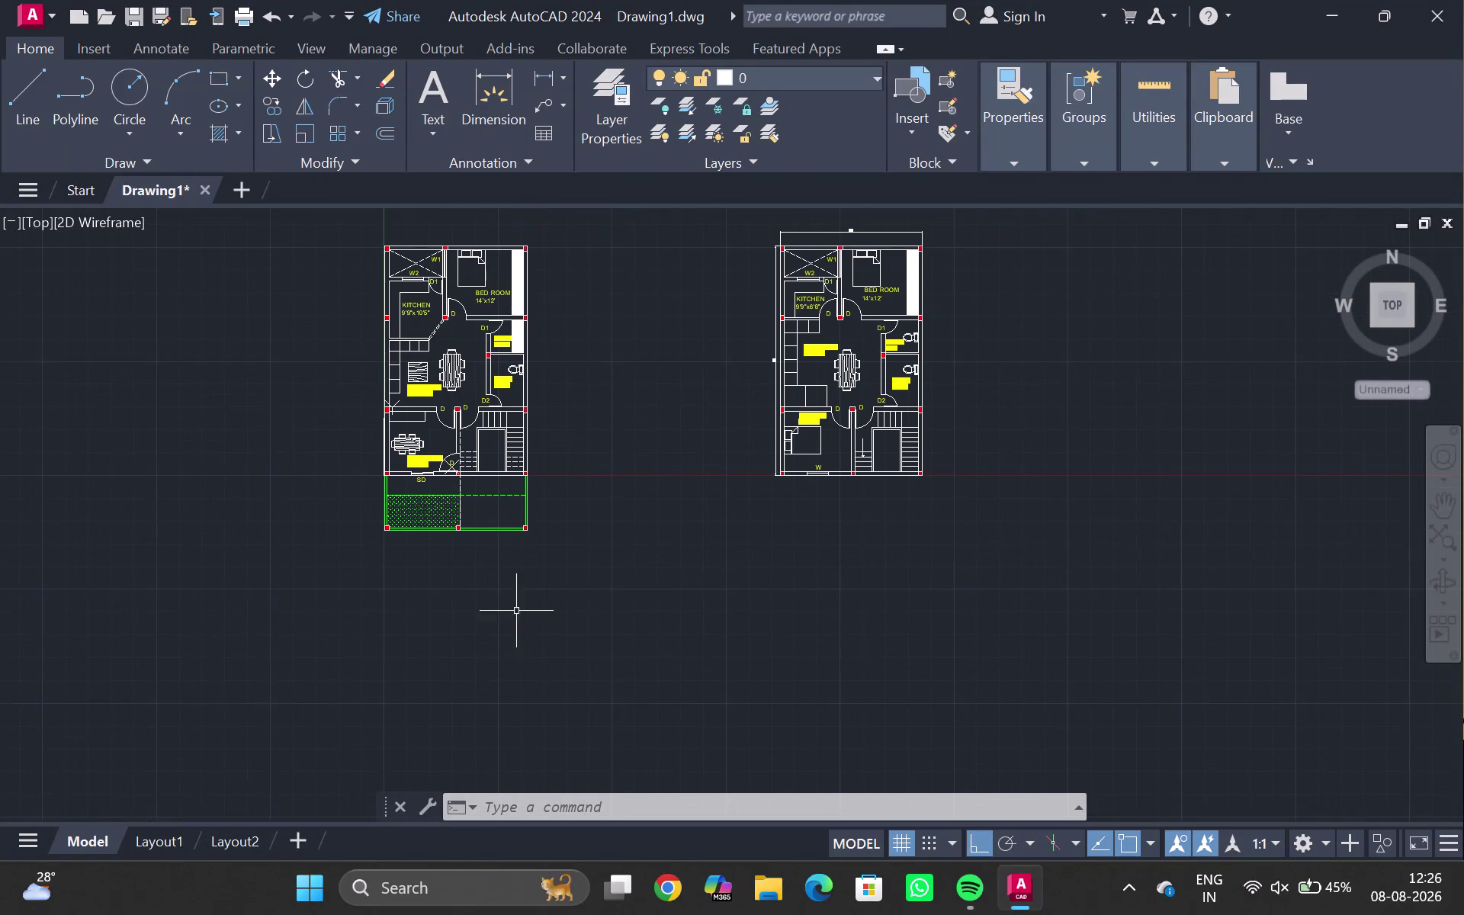
Start construction lines at the front wall corner, cancelling two unfinished attempts.
scroll(up, 3)
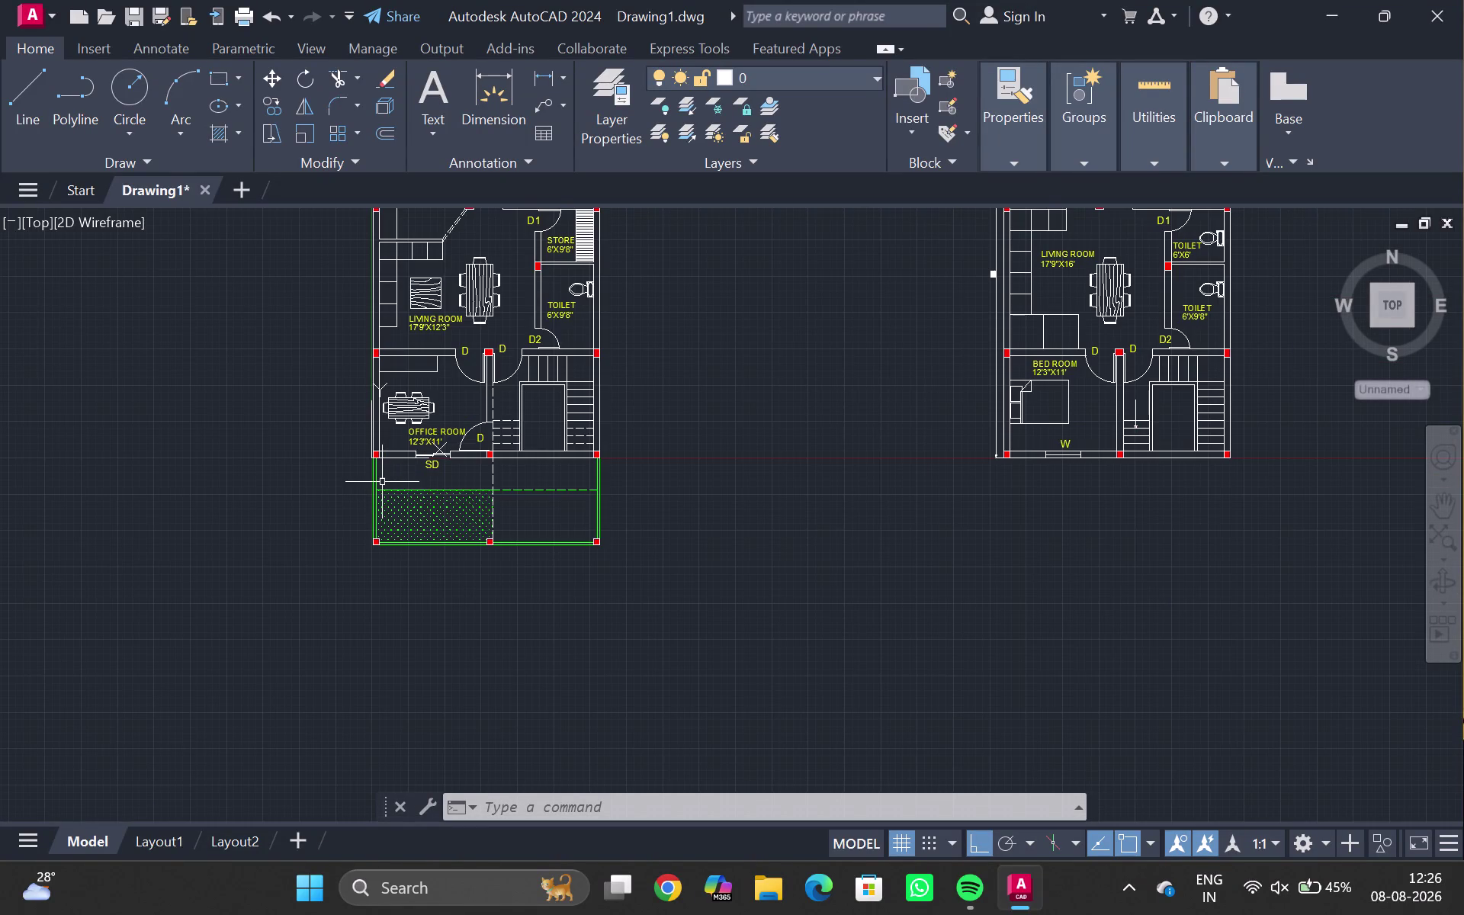
text(XL)
key(Return)
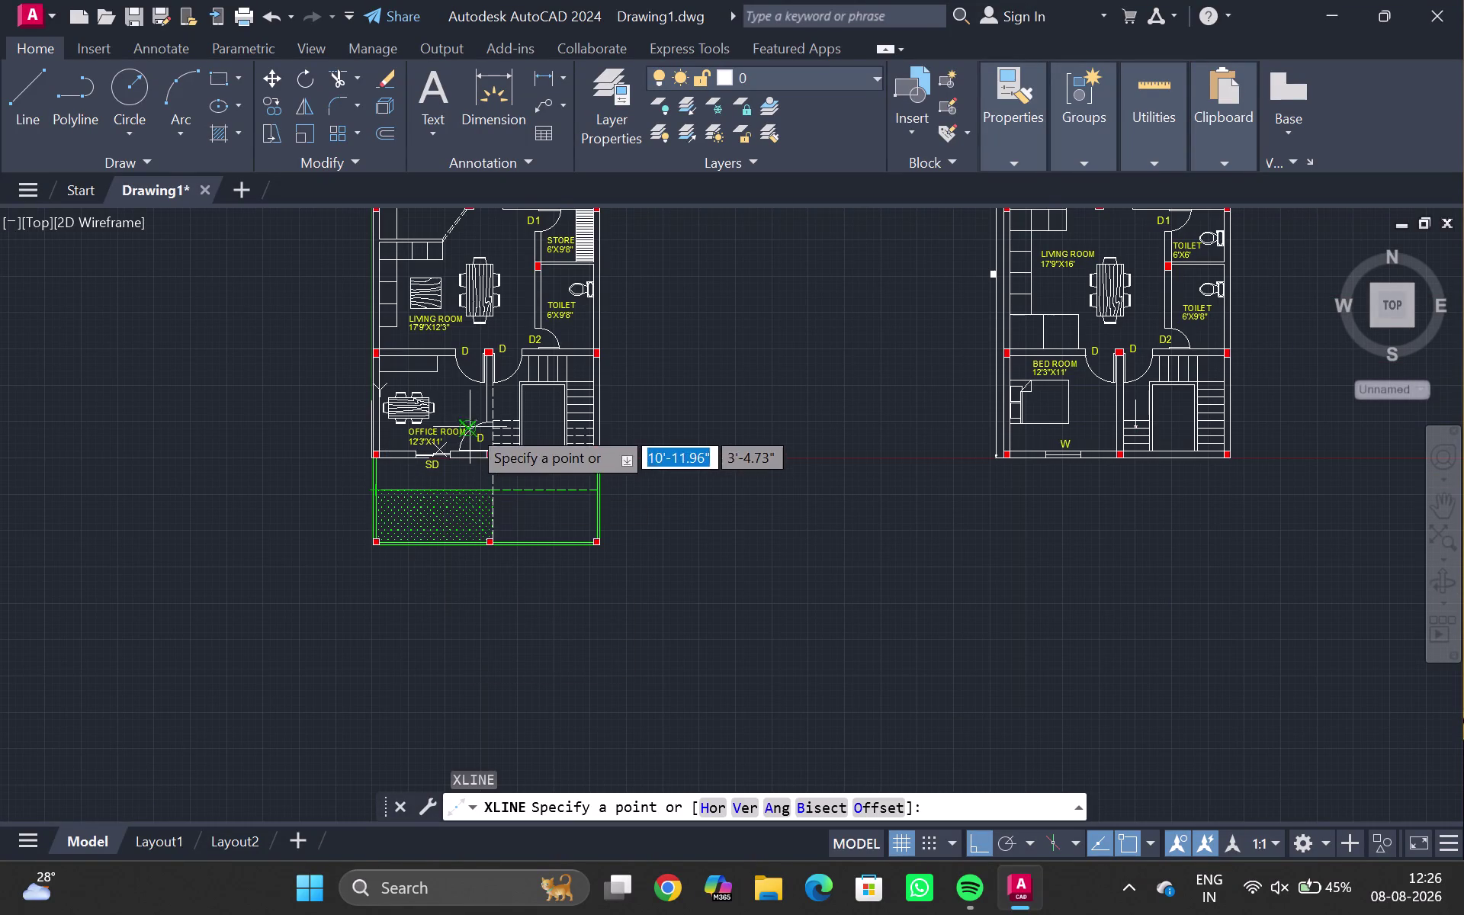
scroll(up, 3)
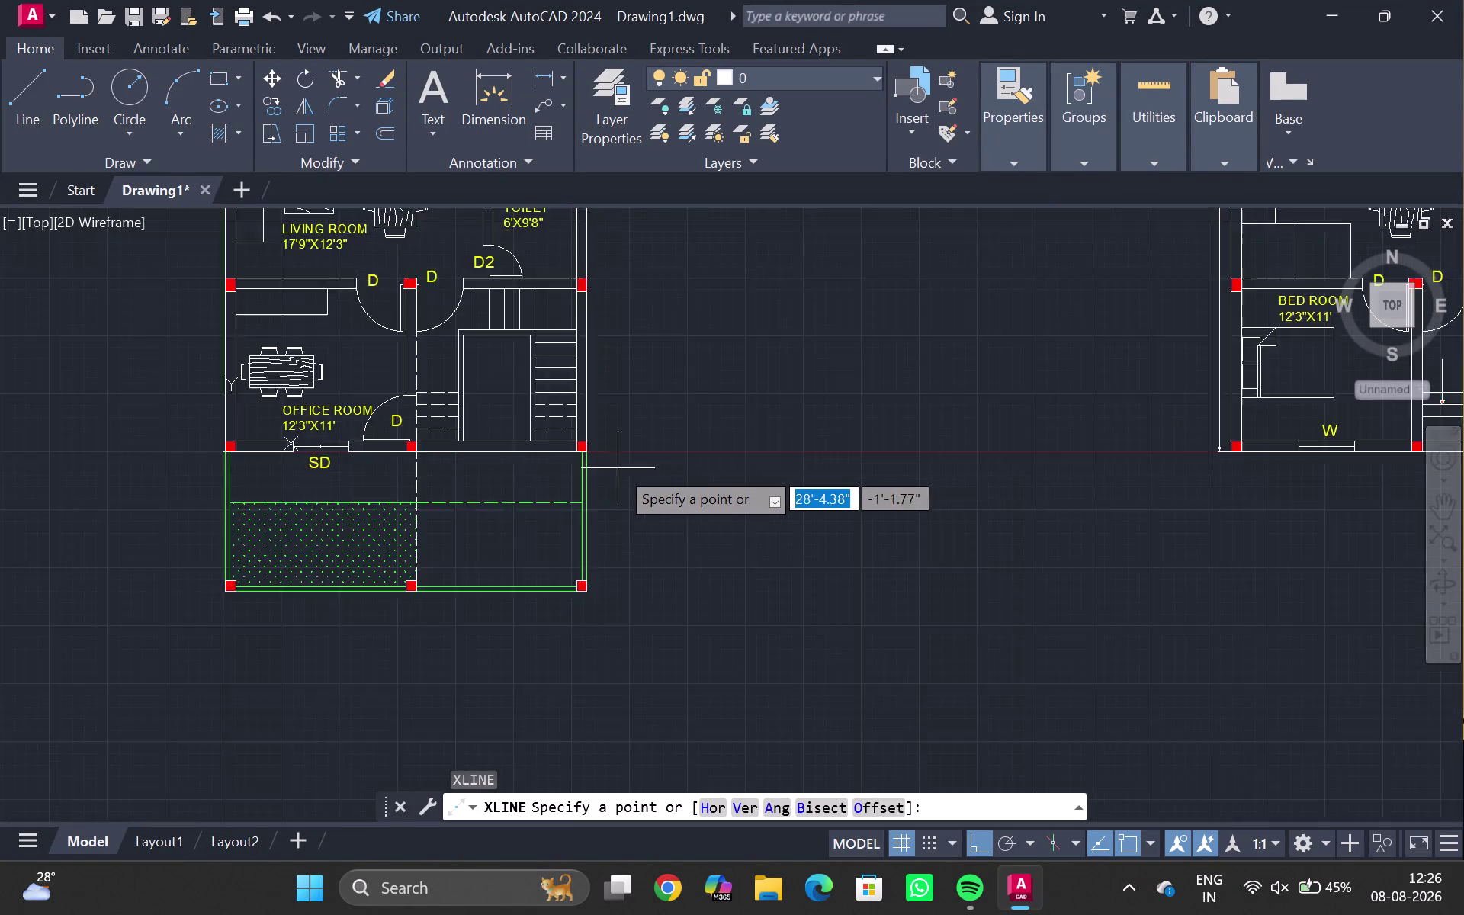
scroll(up, 3)
click(537, 433)
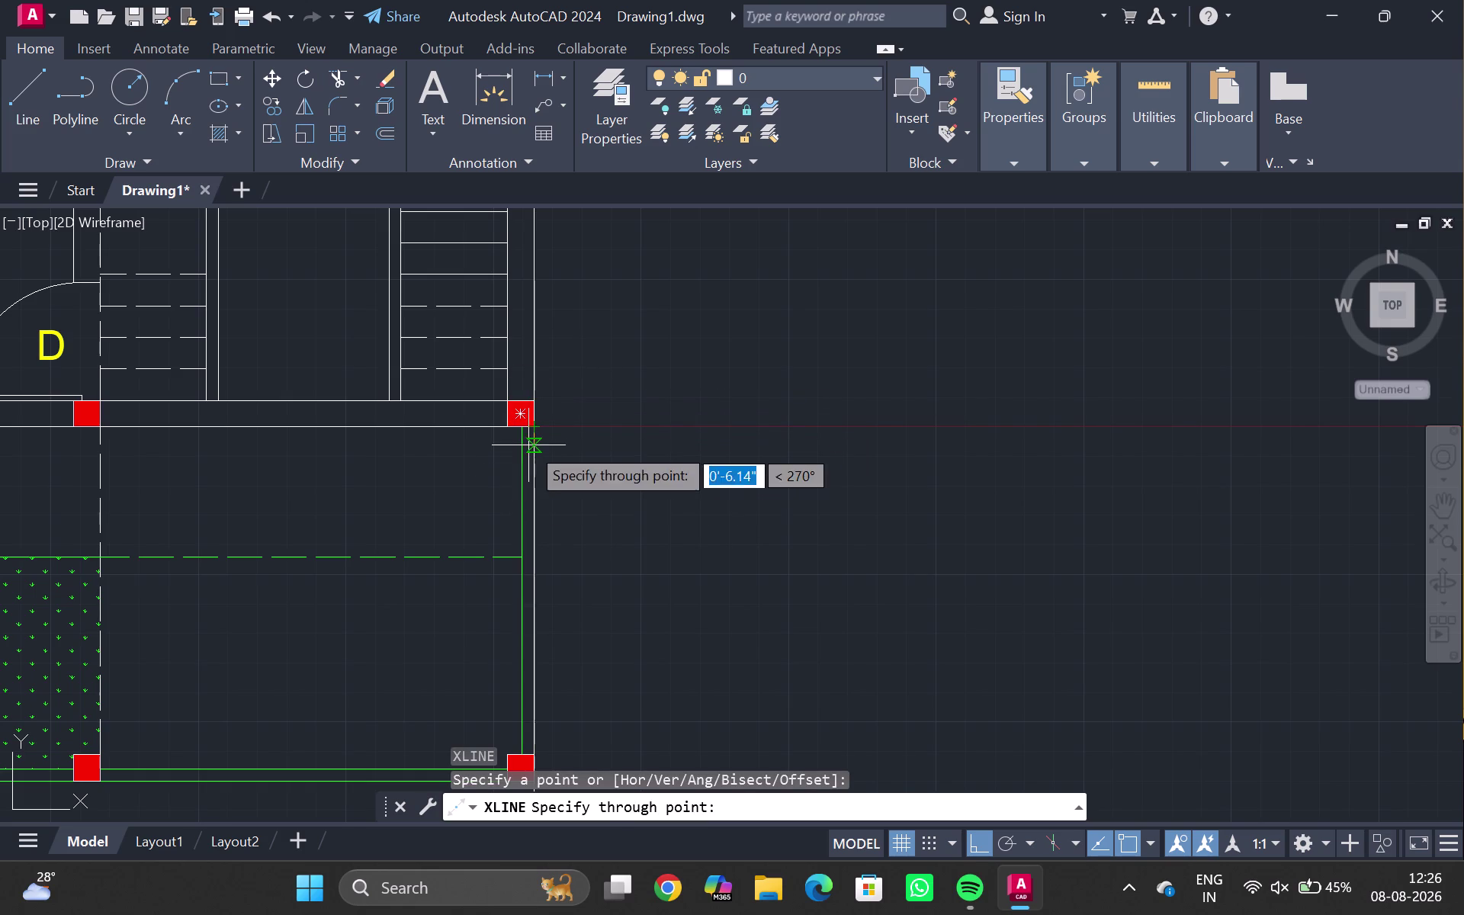
key(Escape)
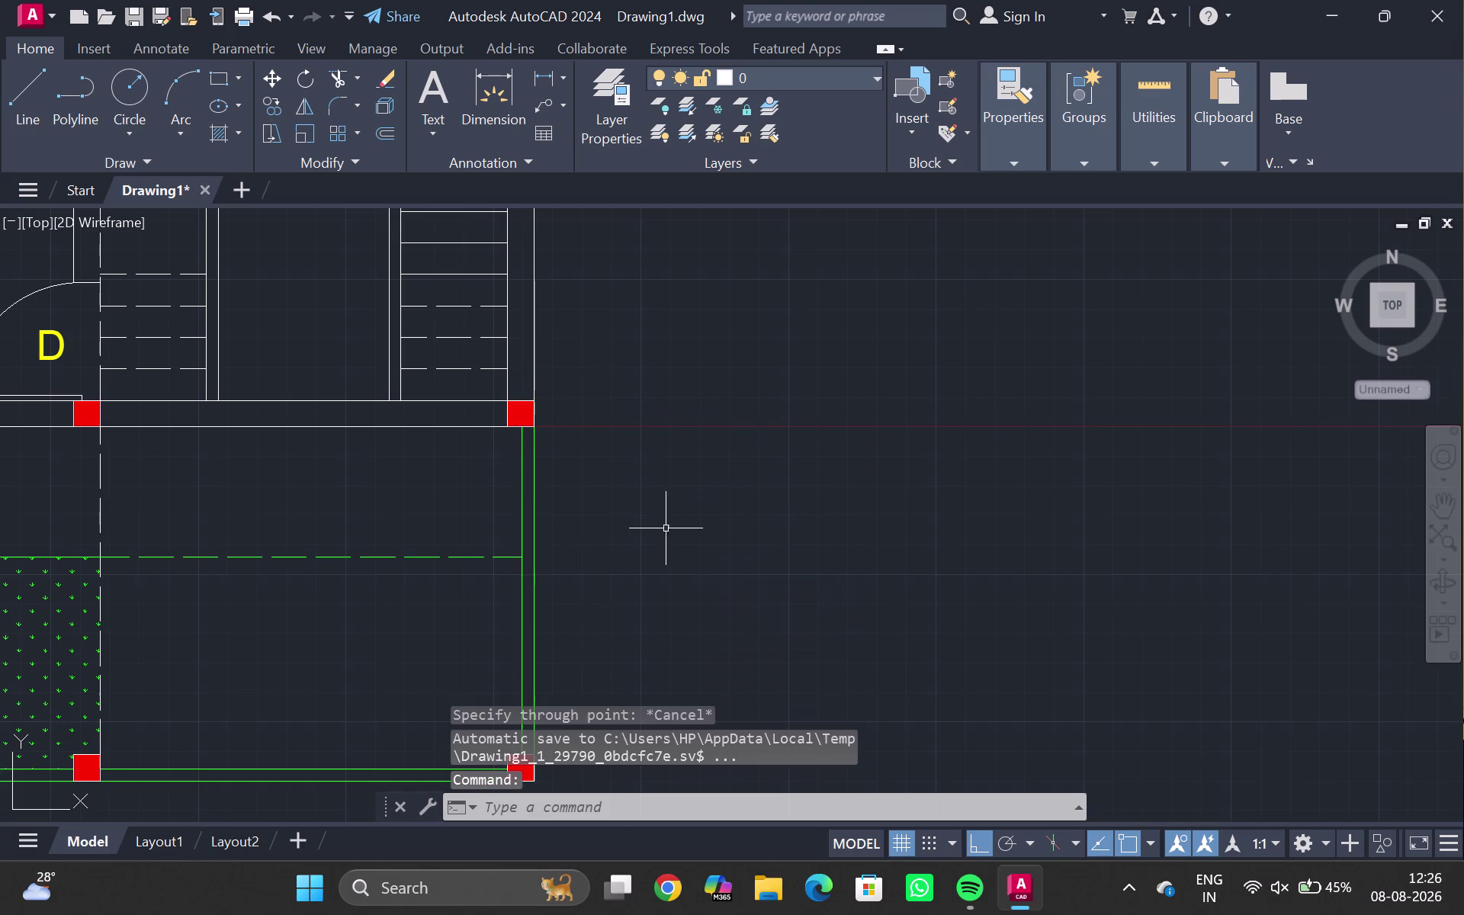
text(XL)
key(Return)
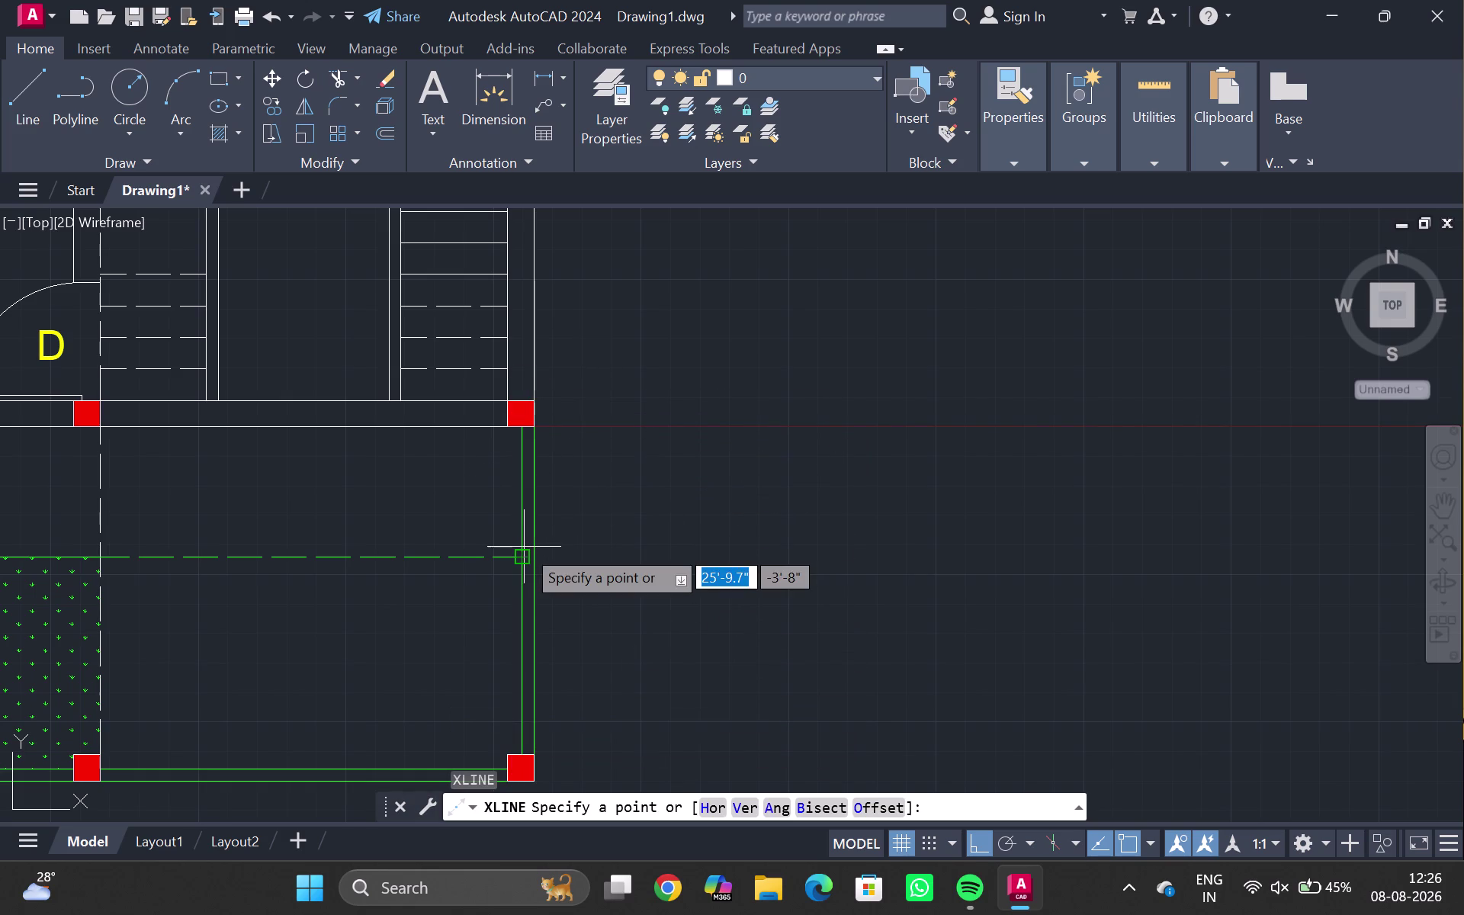
click(723, 807)
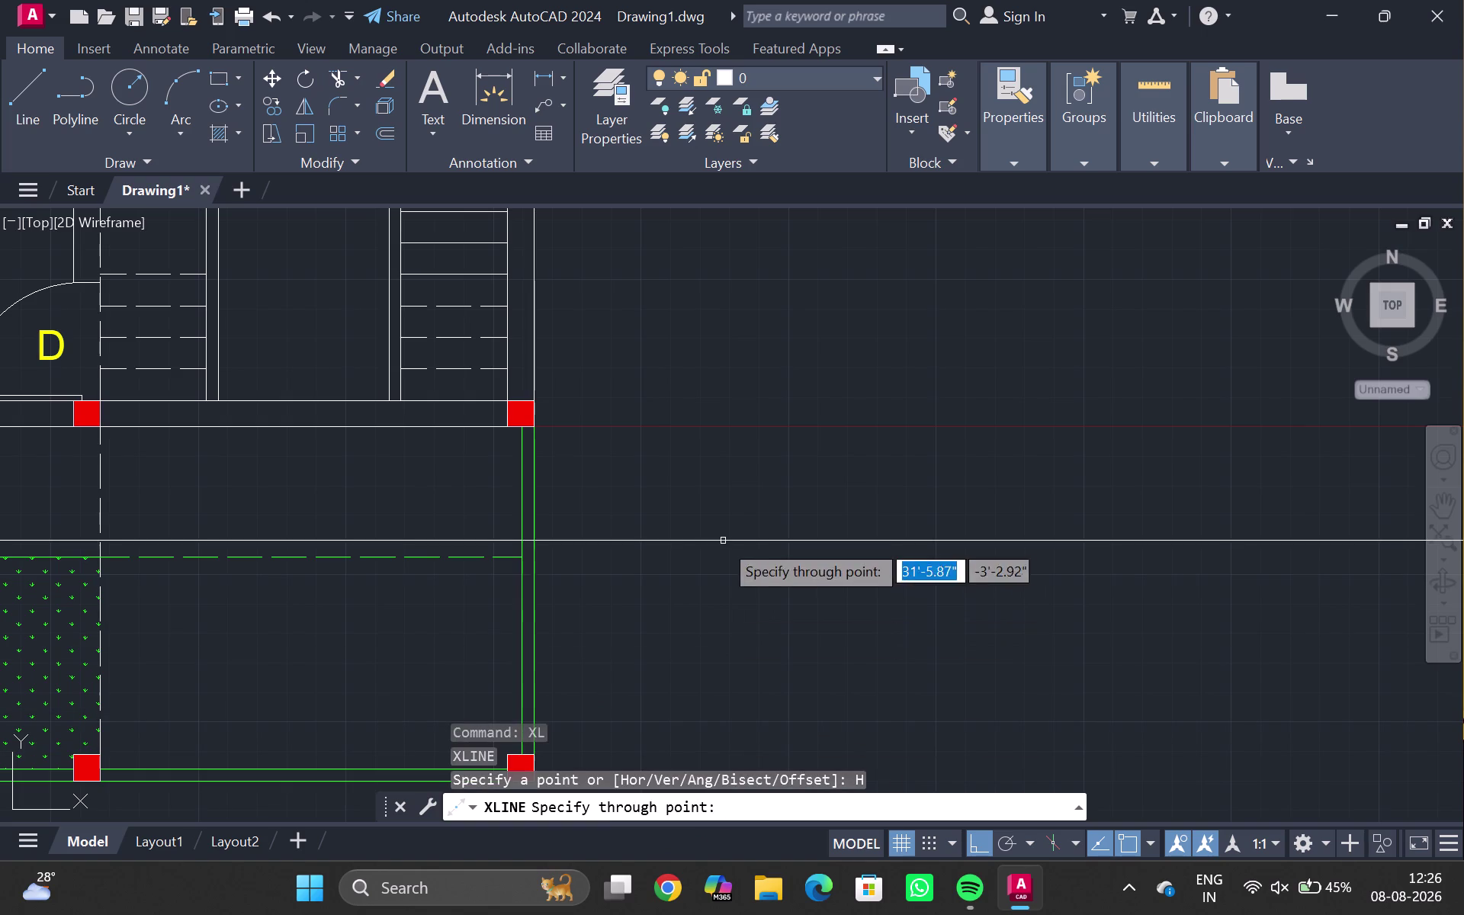
key(Escape)
Pass vertical construction lines through the right and left front column edges.
text(XL)
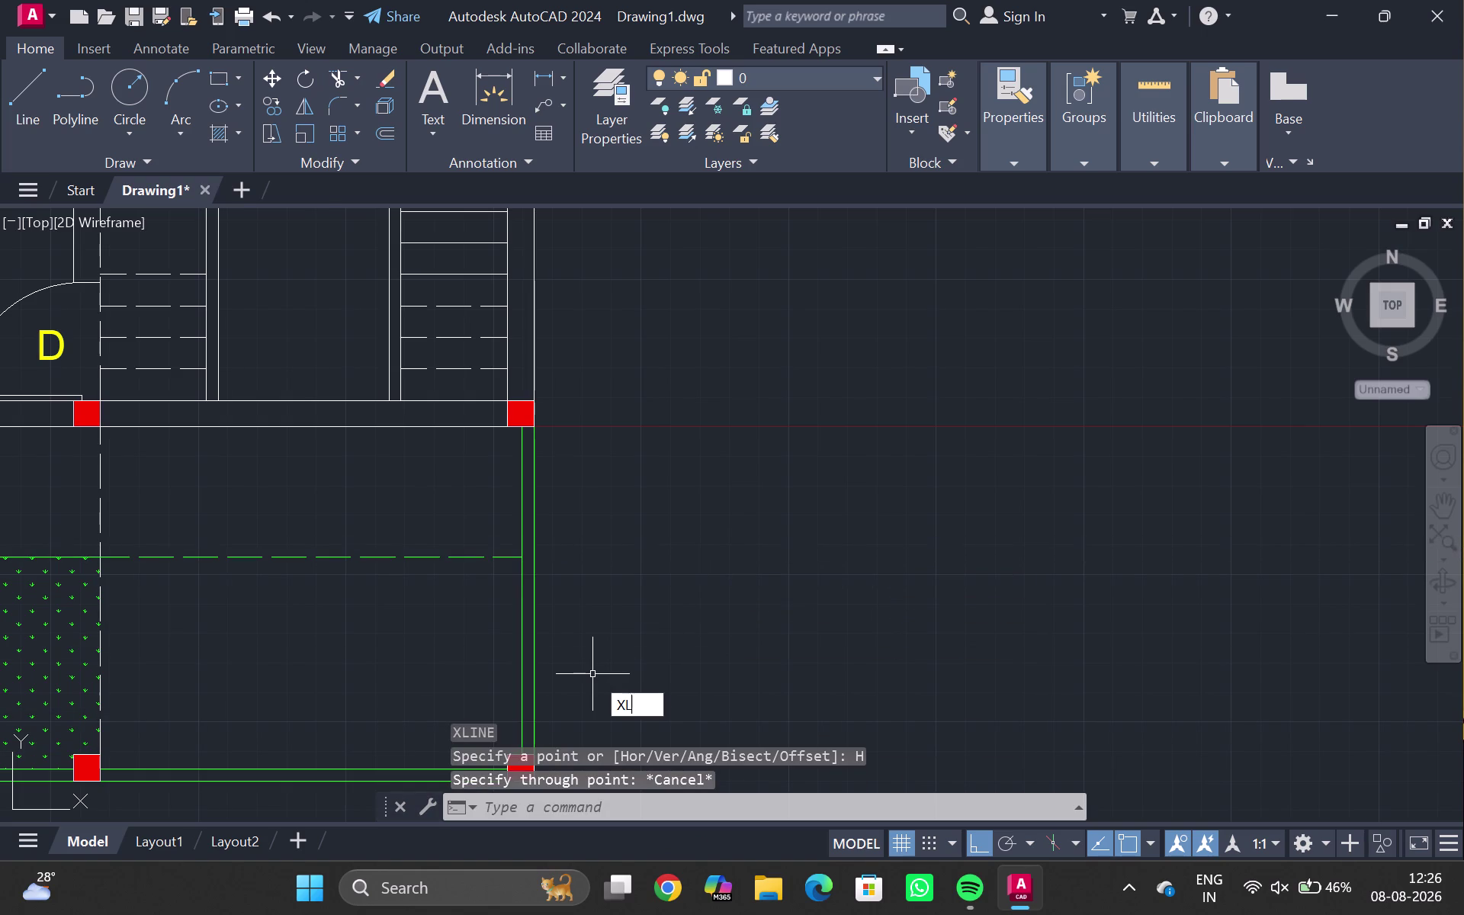
key(Return)
click(749, 810)
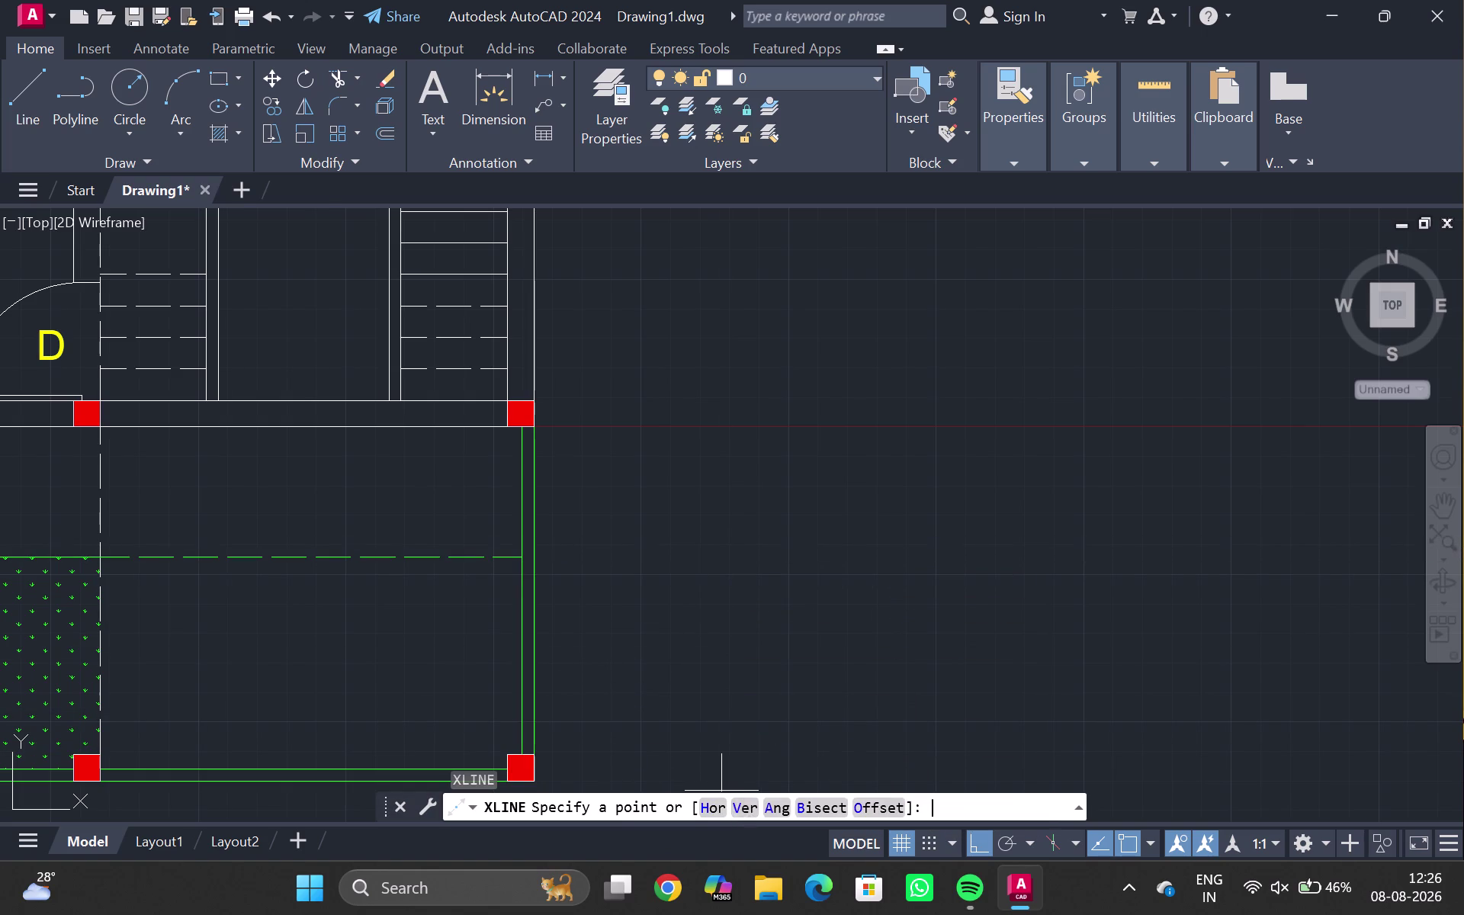
scroll(up, 3)
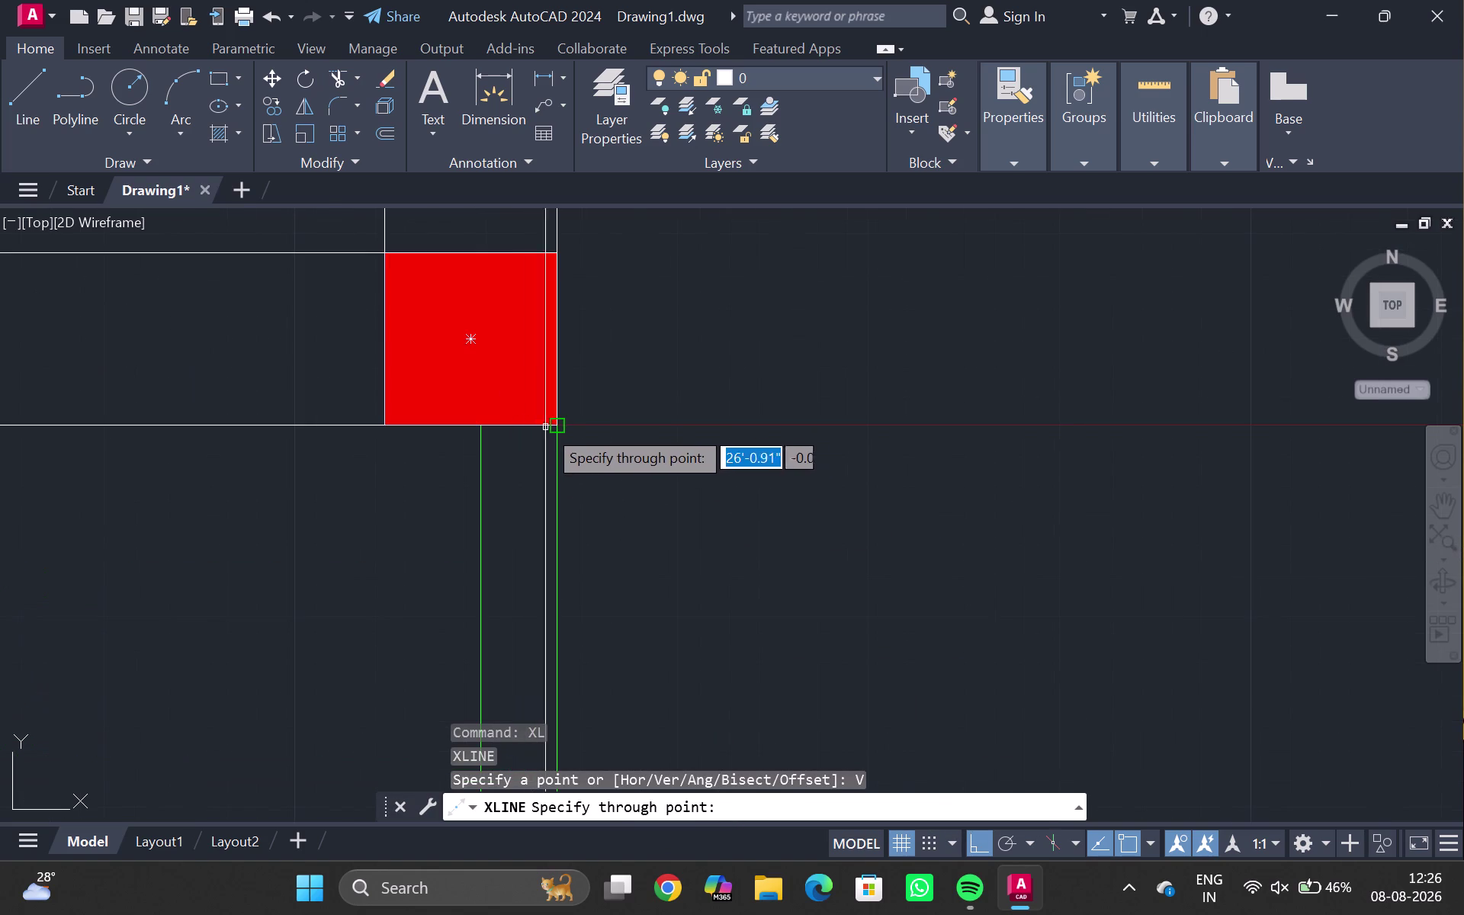
click(557, 421)
scroll(down, 3)
middle_drag(91, 555, 907, 455)
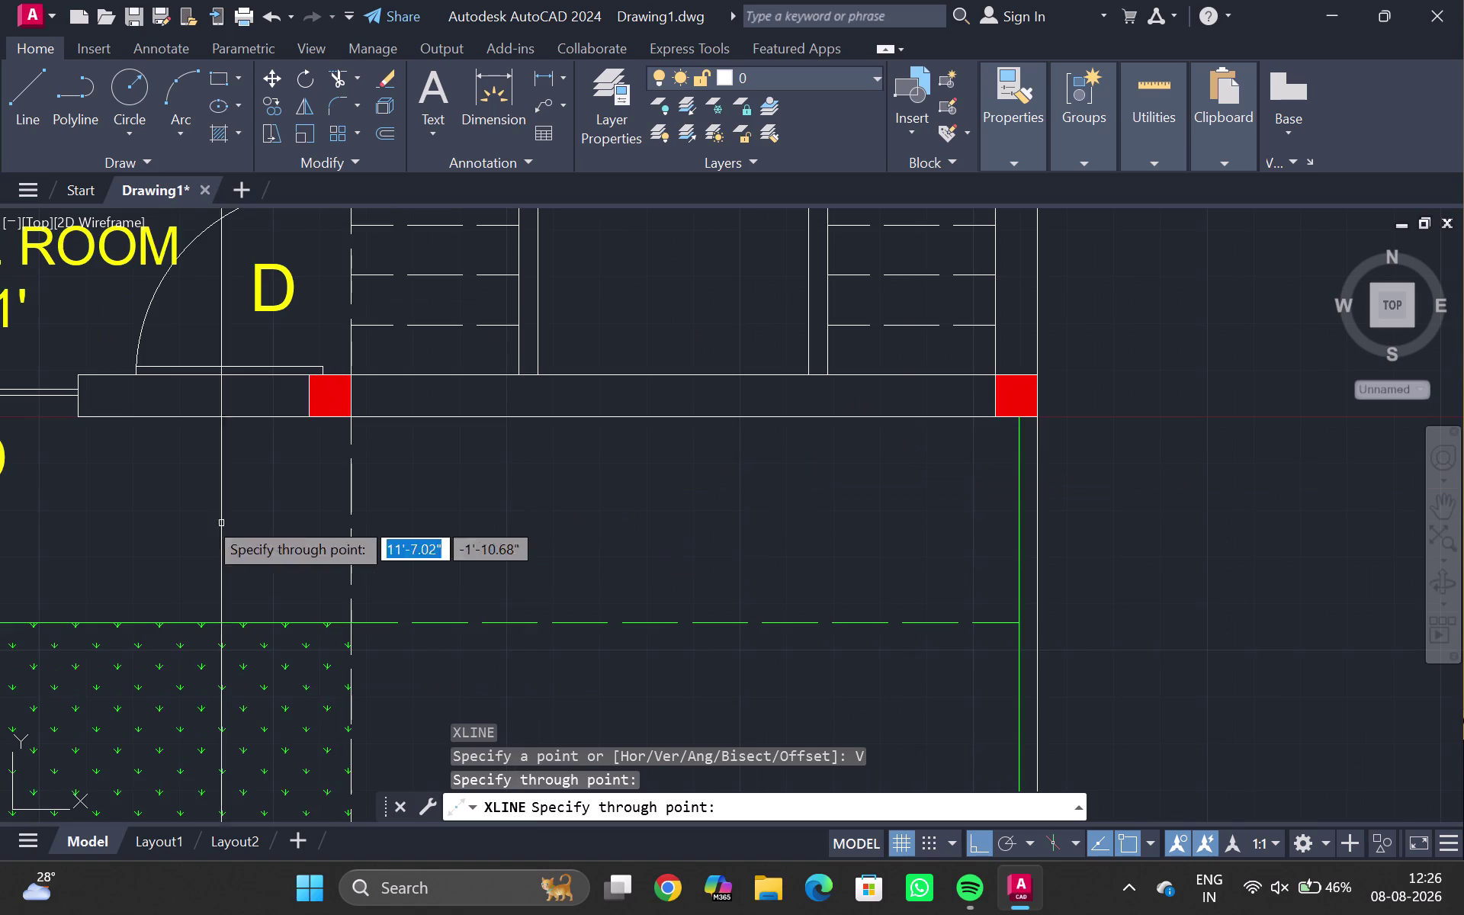
middle_drag(44, 491, 706, 511)
scroll(up, 3)
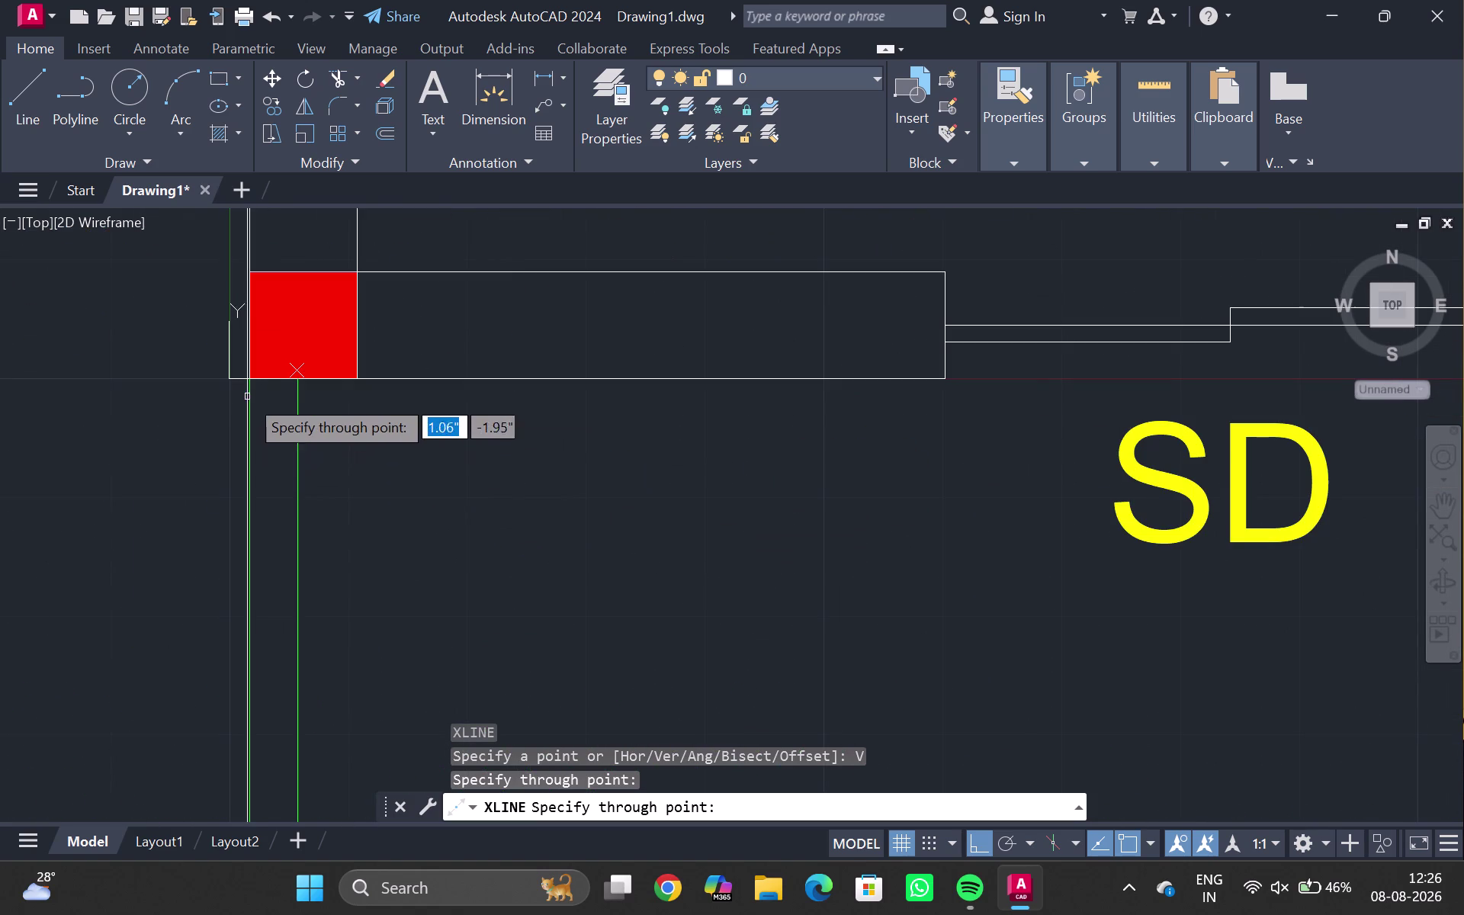
click(252, 383)
key(b)
key(Escape)
scroll(down, 3)
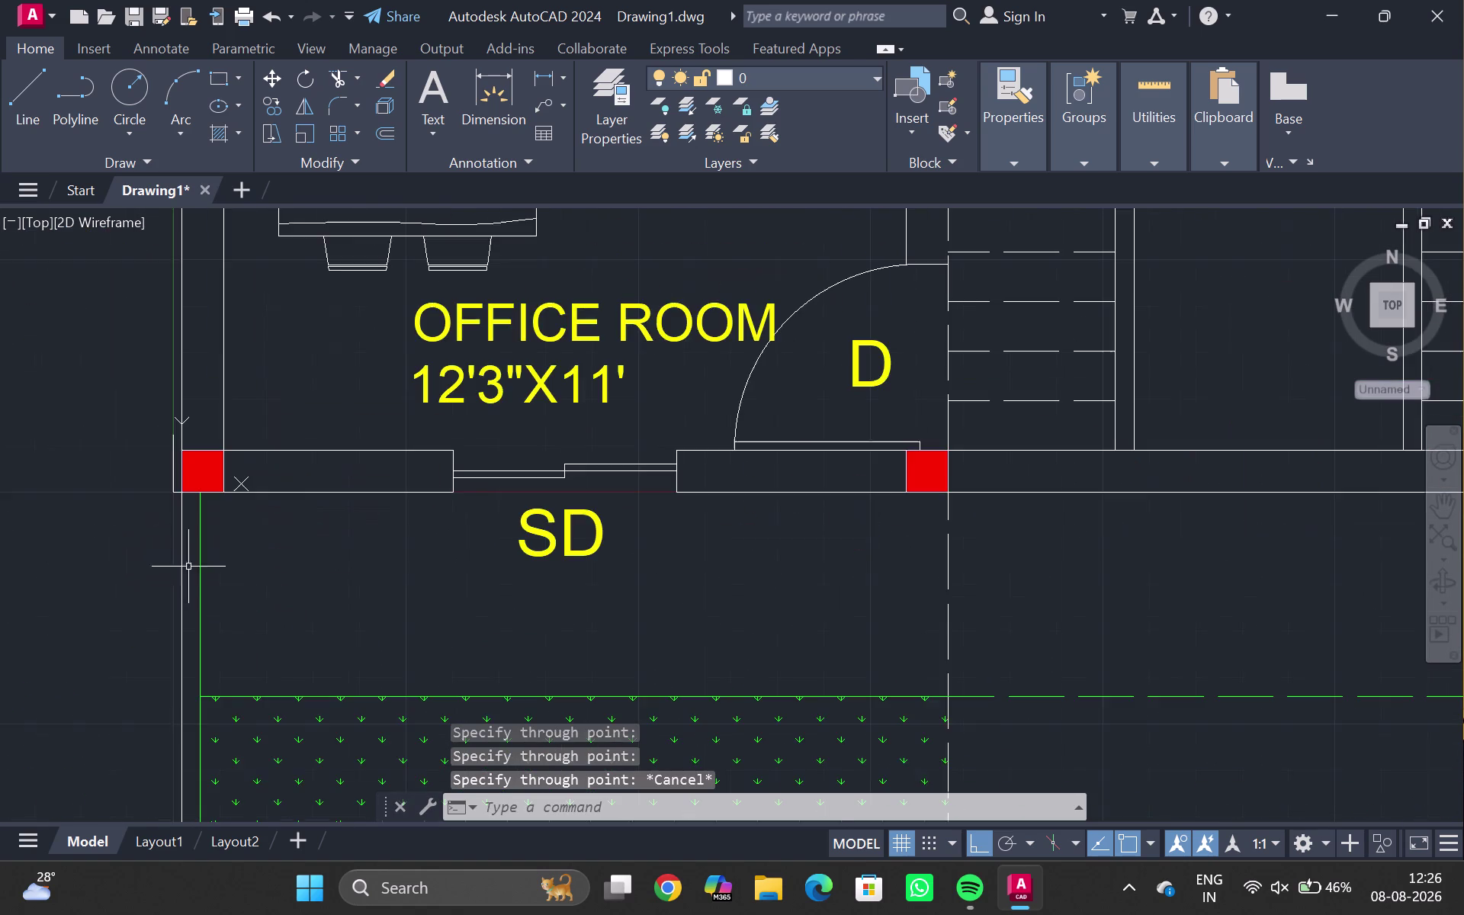
middle_drag(423, 625, 405, 249)
scroll(down, 3)
middle_drag(669, 715, 590, 353)
scroll(down, 3)
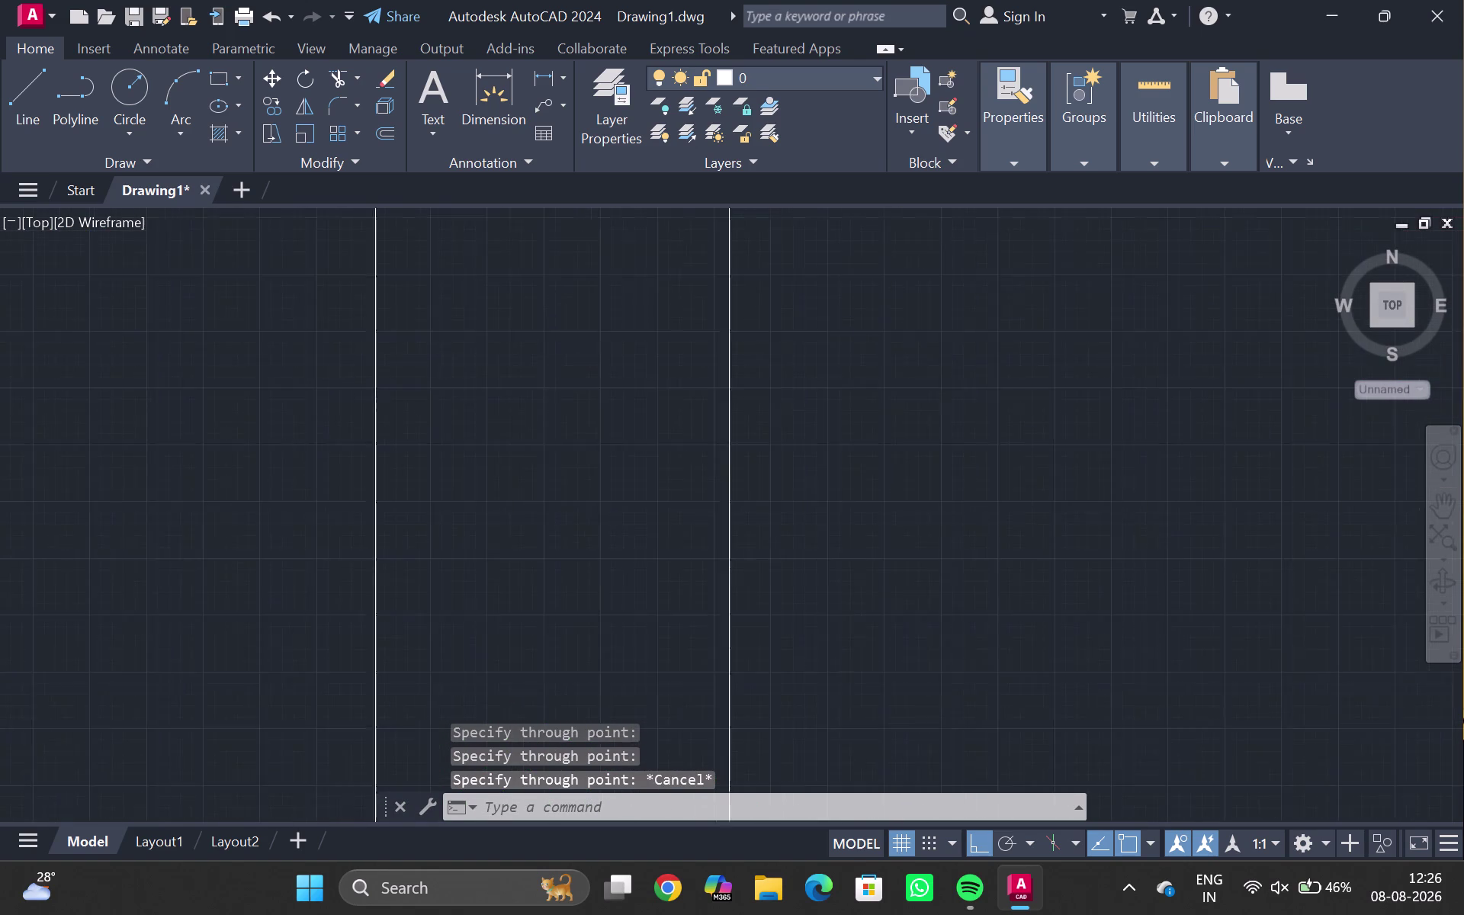
scroll(down, 3)
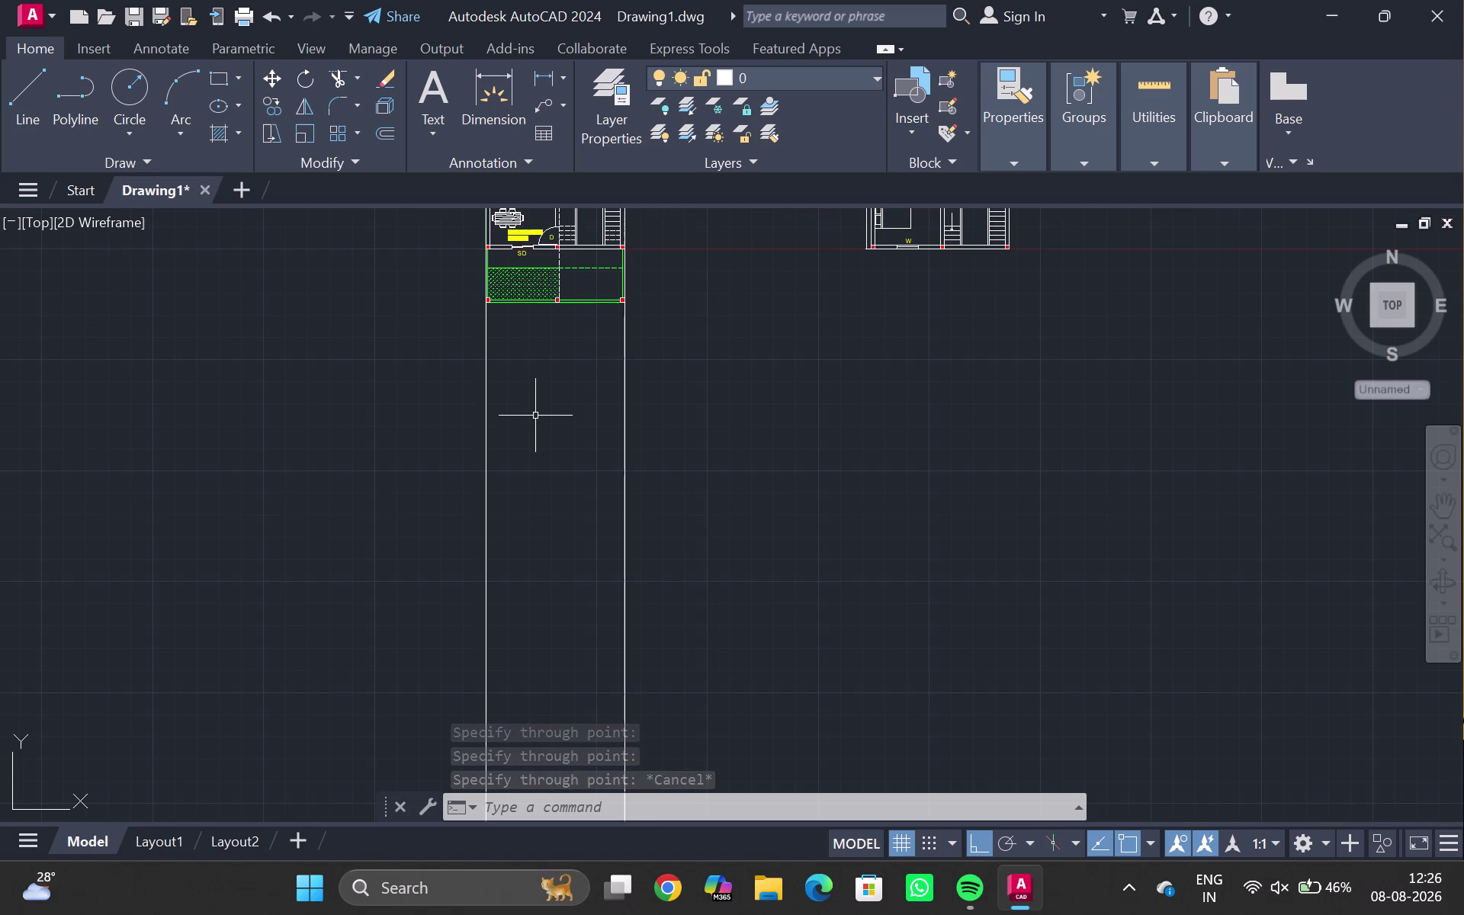
drag(442, 539, 517, 539)
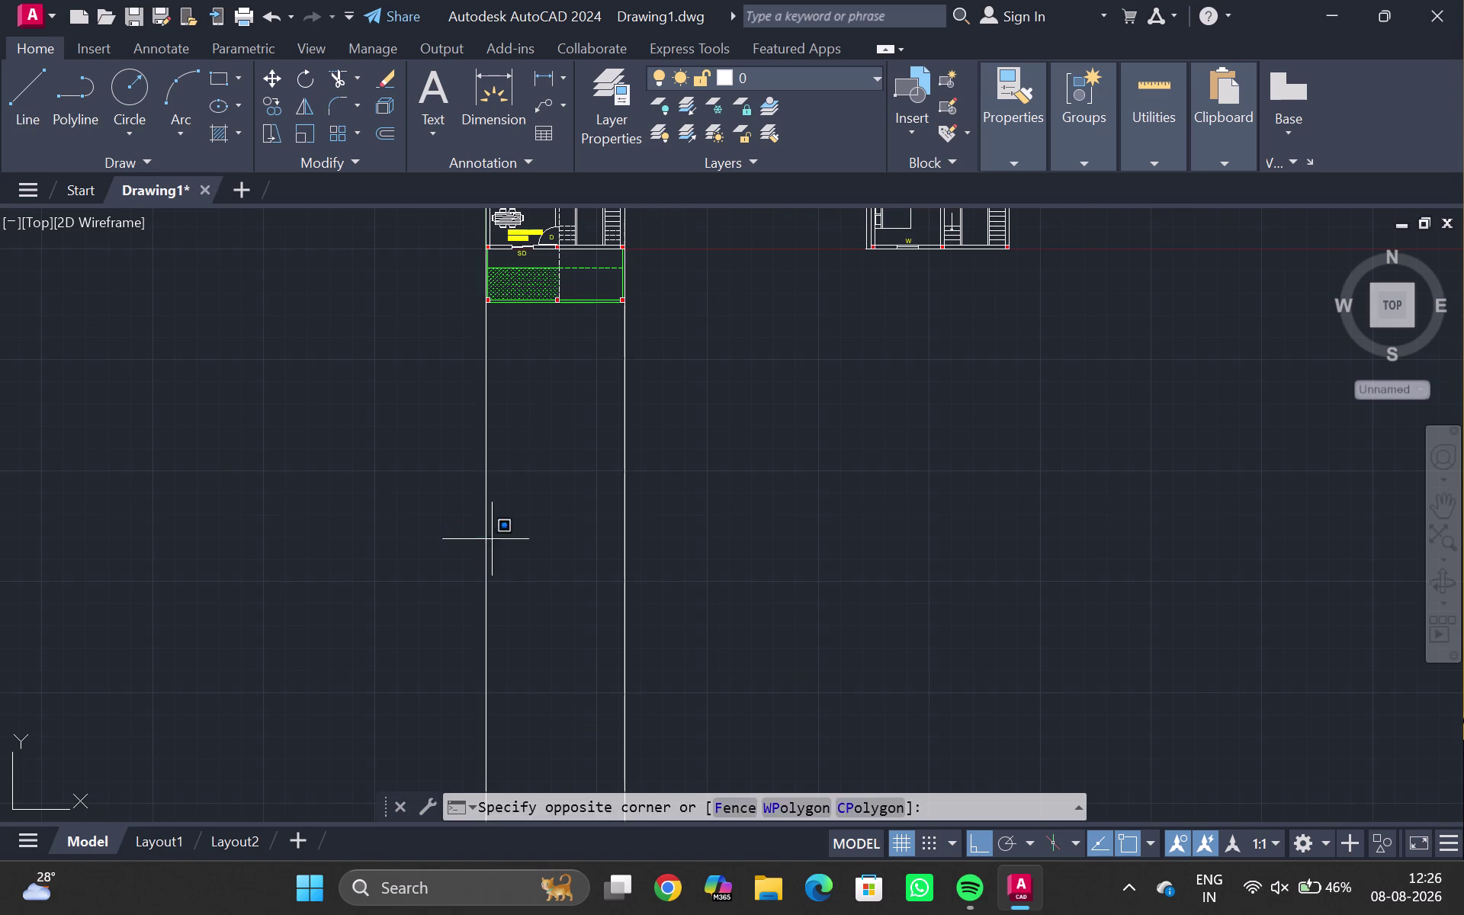
drag(517, 538, 1078, 460)
scroll(down, 3)
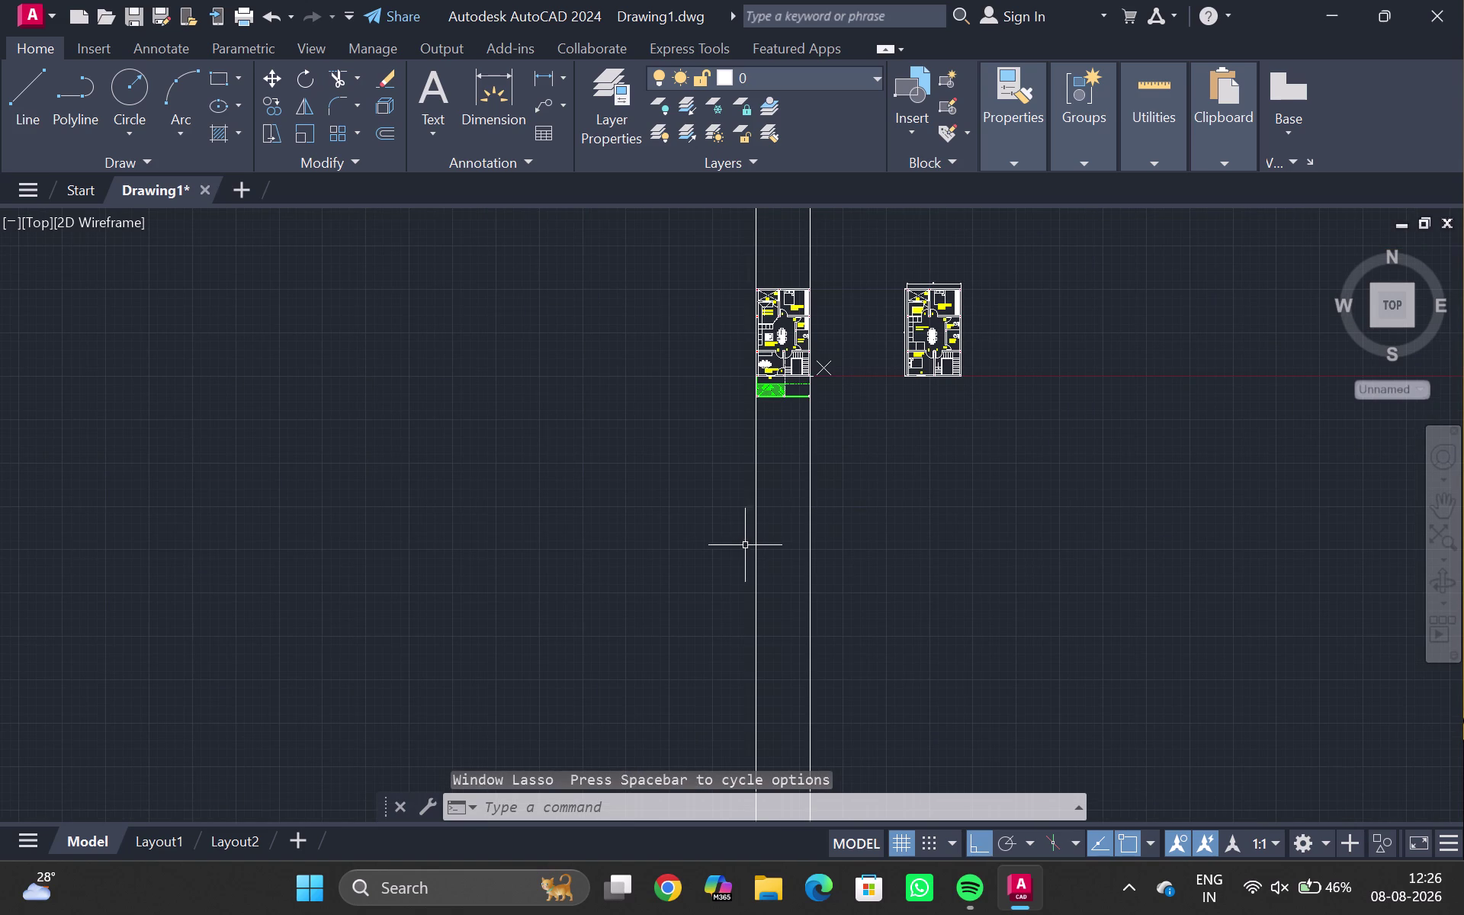
scroll(up, 3)
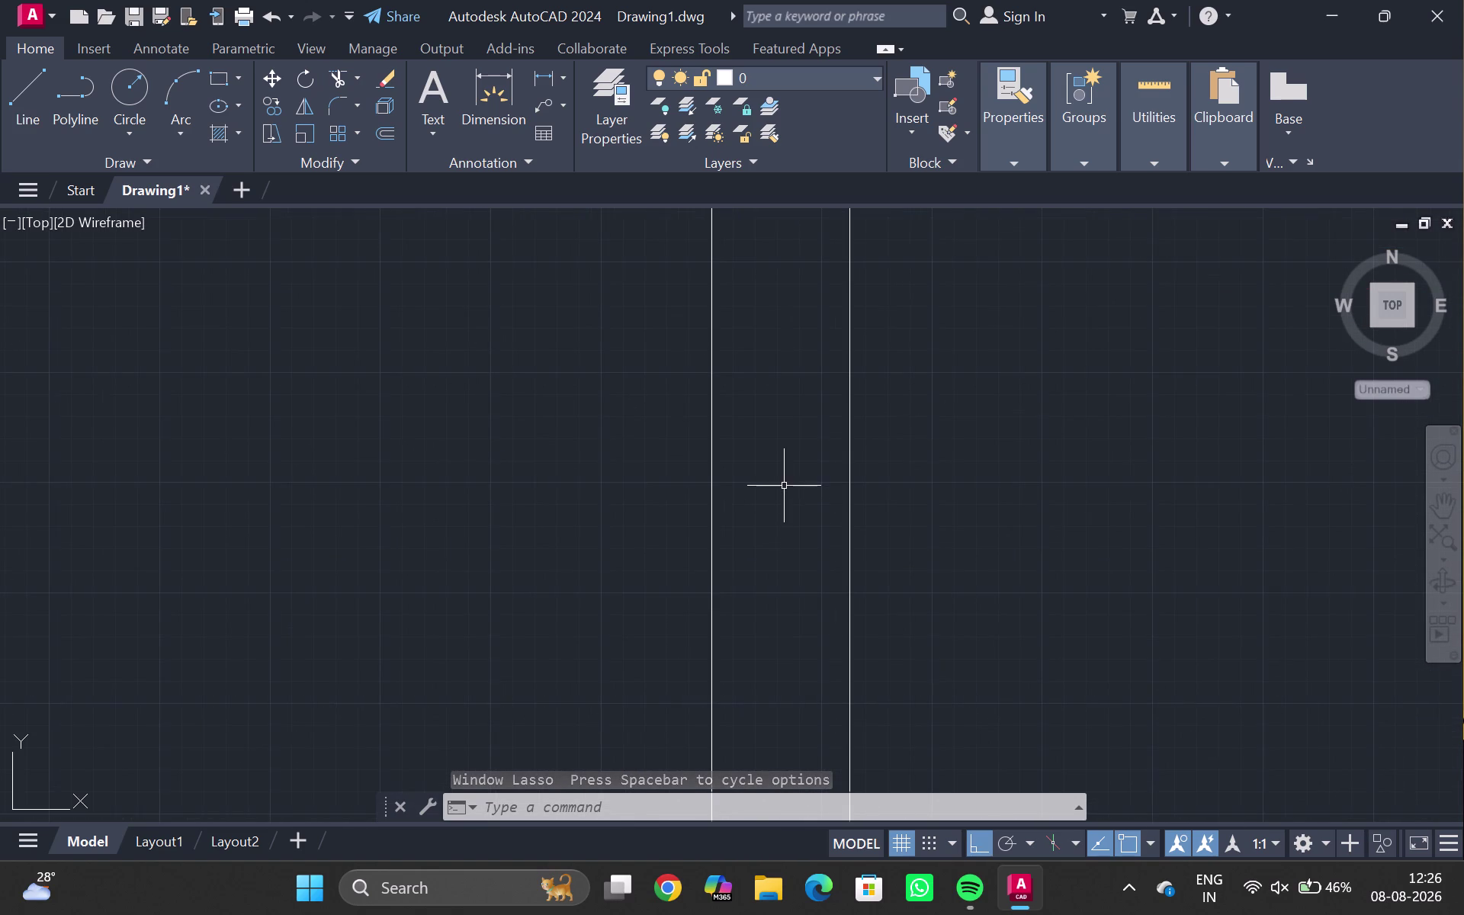
middle_drag(786, 488, 765, 574)
scroll(up, 3)
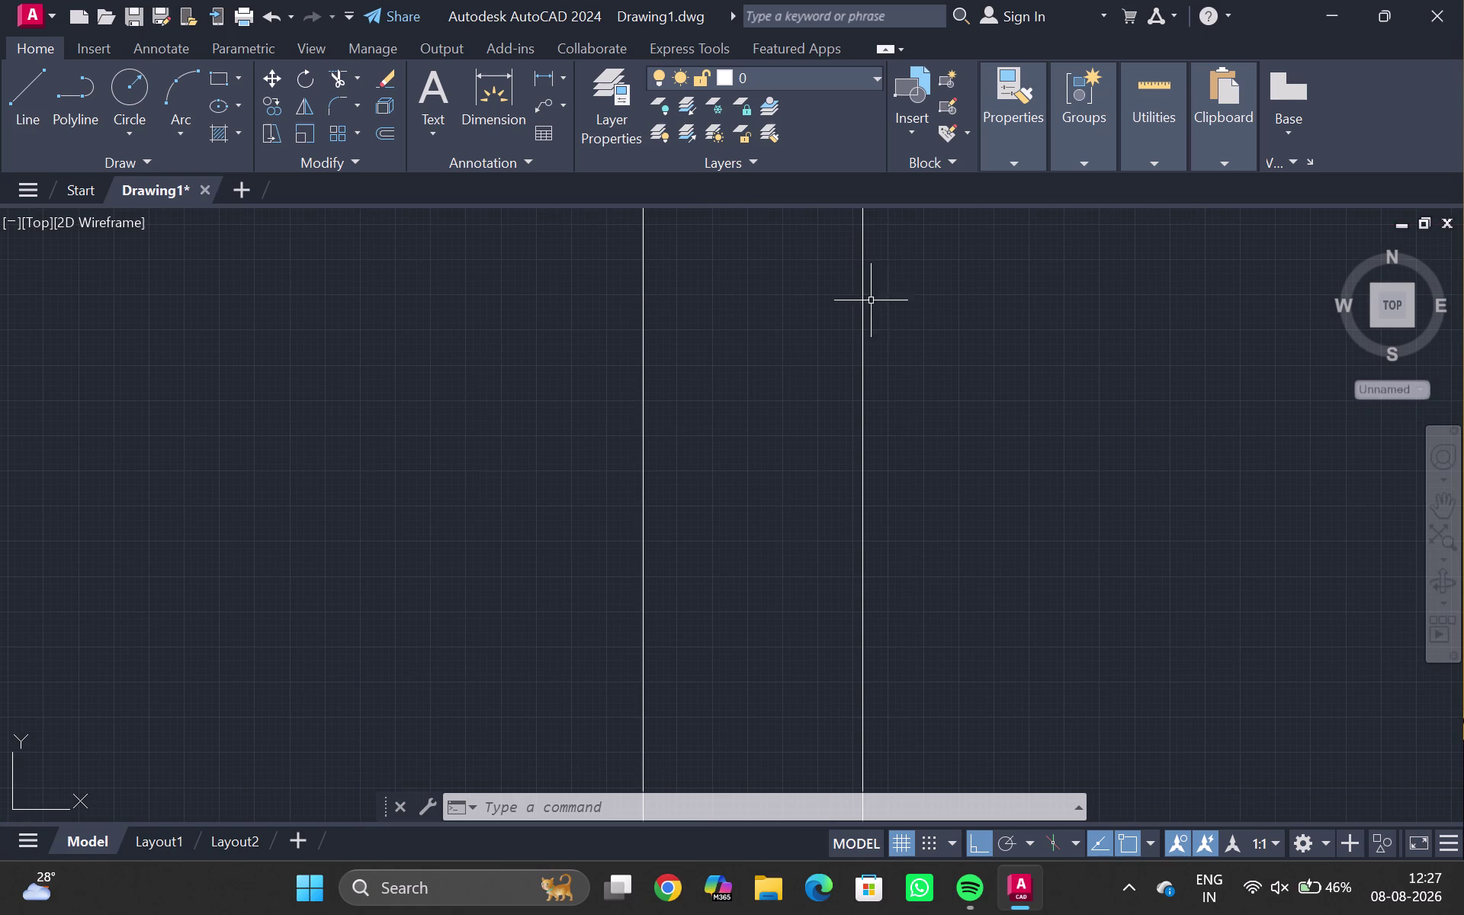
scroll(down, 3)
middle_drag(768, 337, 709, 473)
middle_drag(696, 448, 701, 454)
scroll(up, 3)
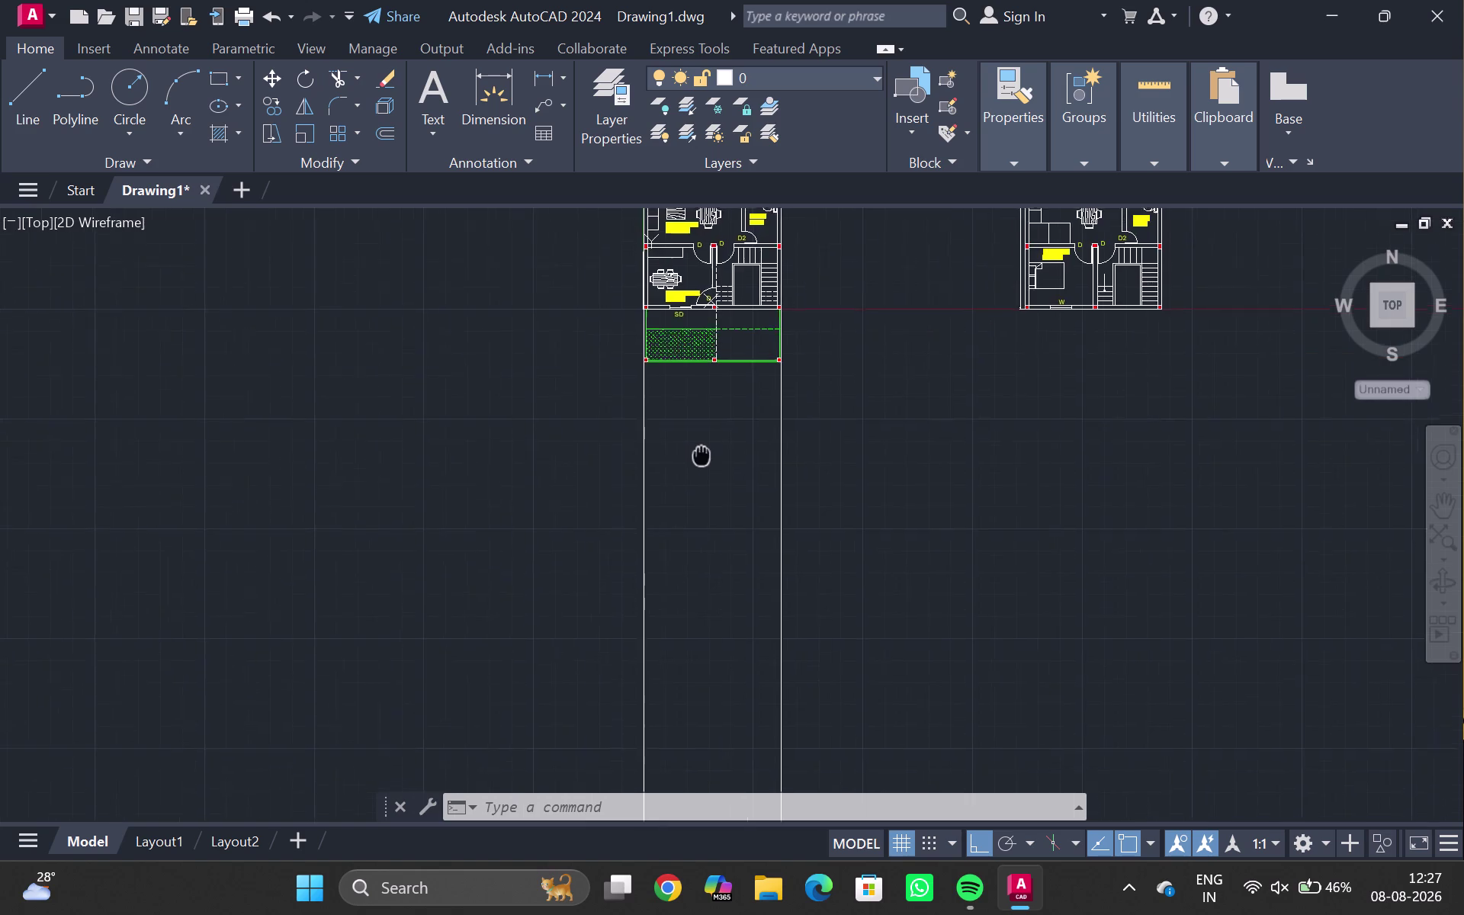
middle_drag(702, 454, 669, 527)
middle_click(669, 527)
scroll(down, 3)
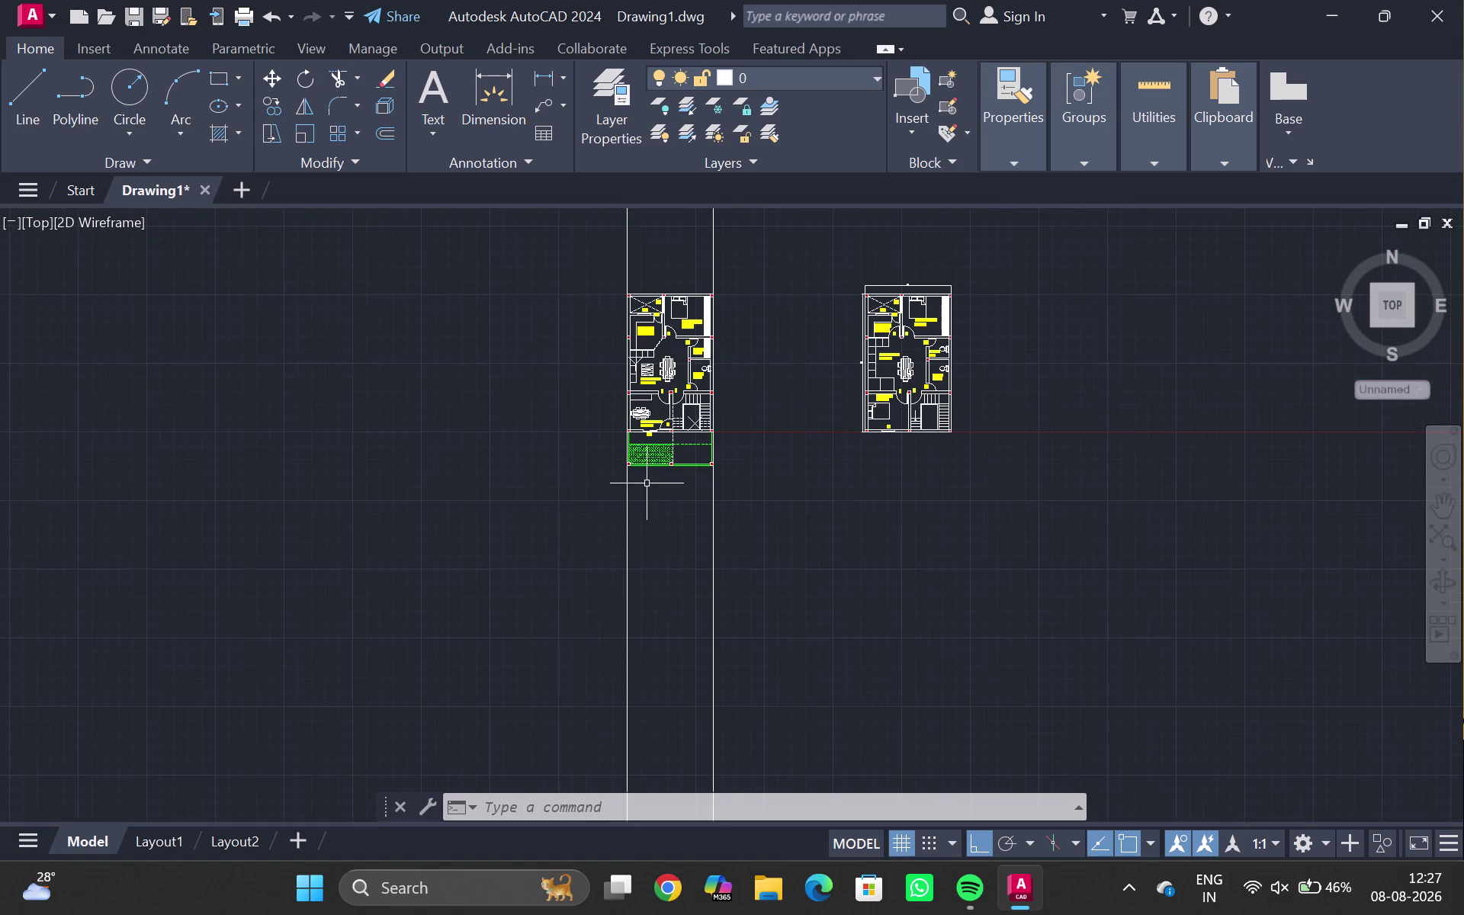
scroll(down, 3)
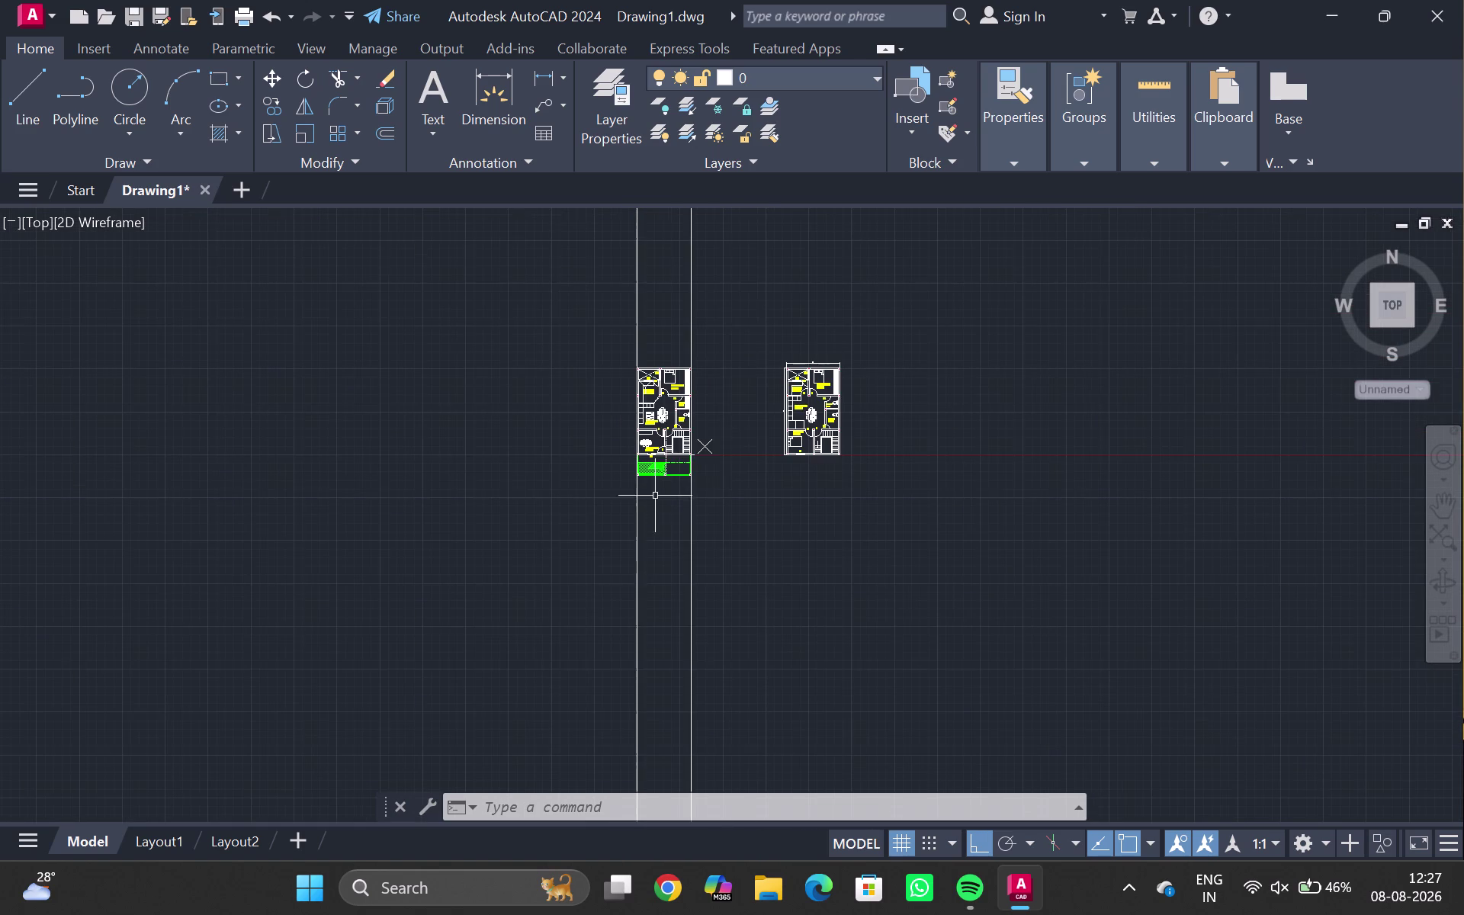
scroll(down, 3)
scroll(up, 3)
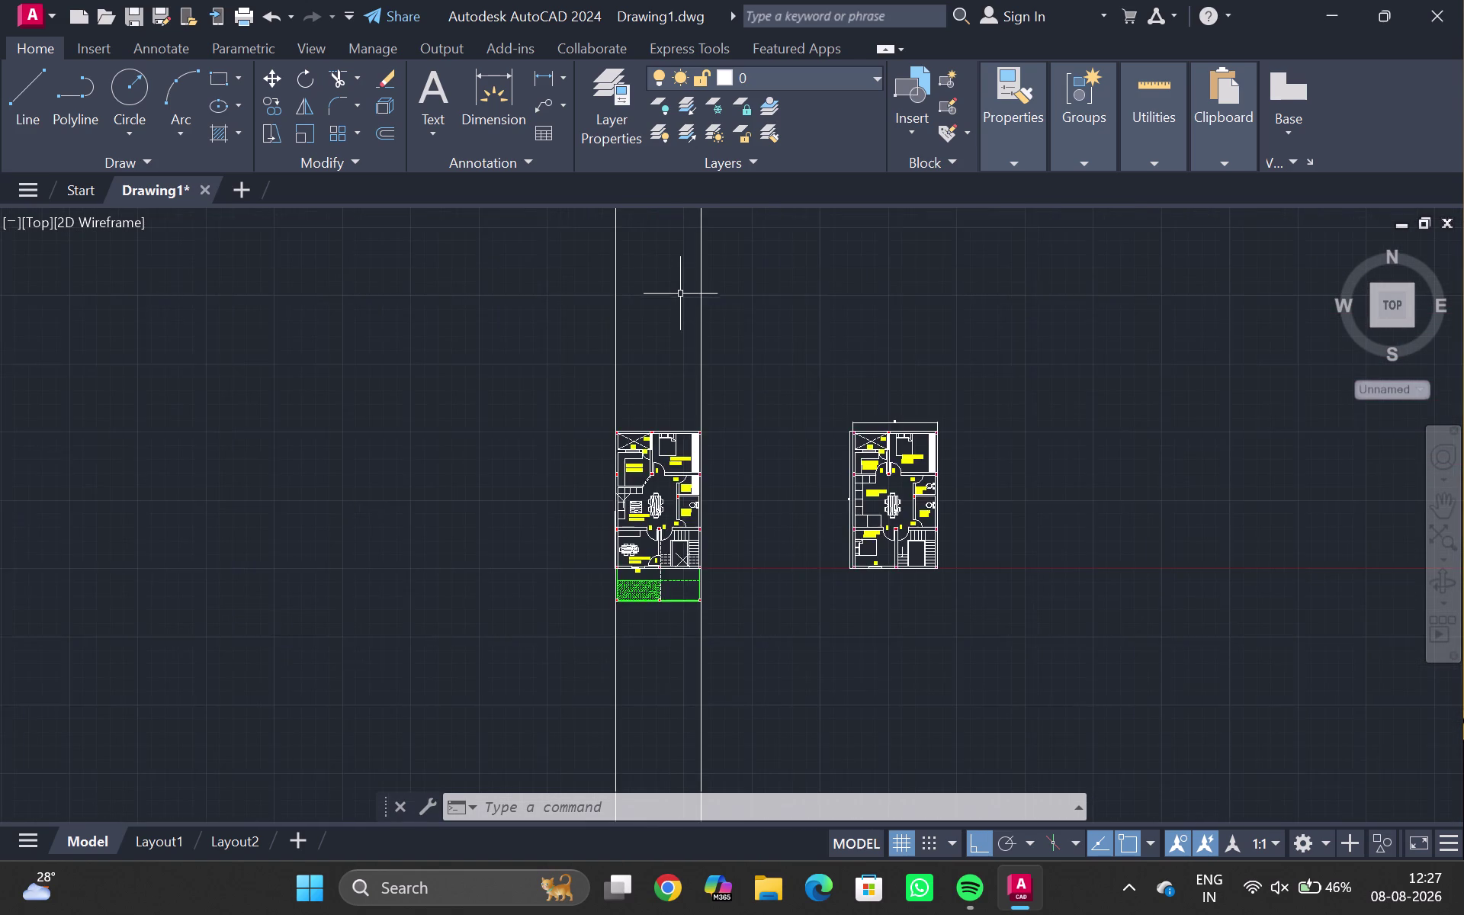
middle_drag(676, 314, 639, 461)
Make a first trim pass over the construction lines, then reframe the plan.
text(TR)
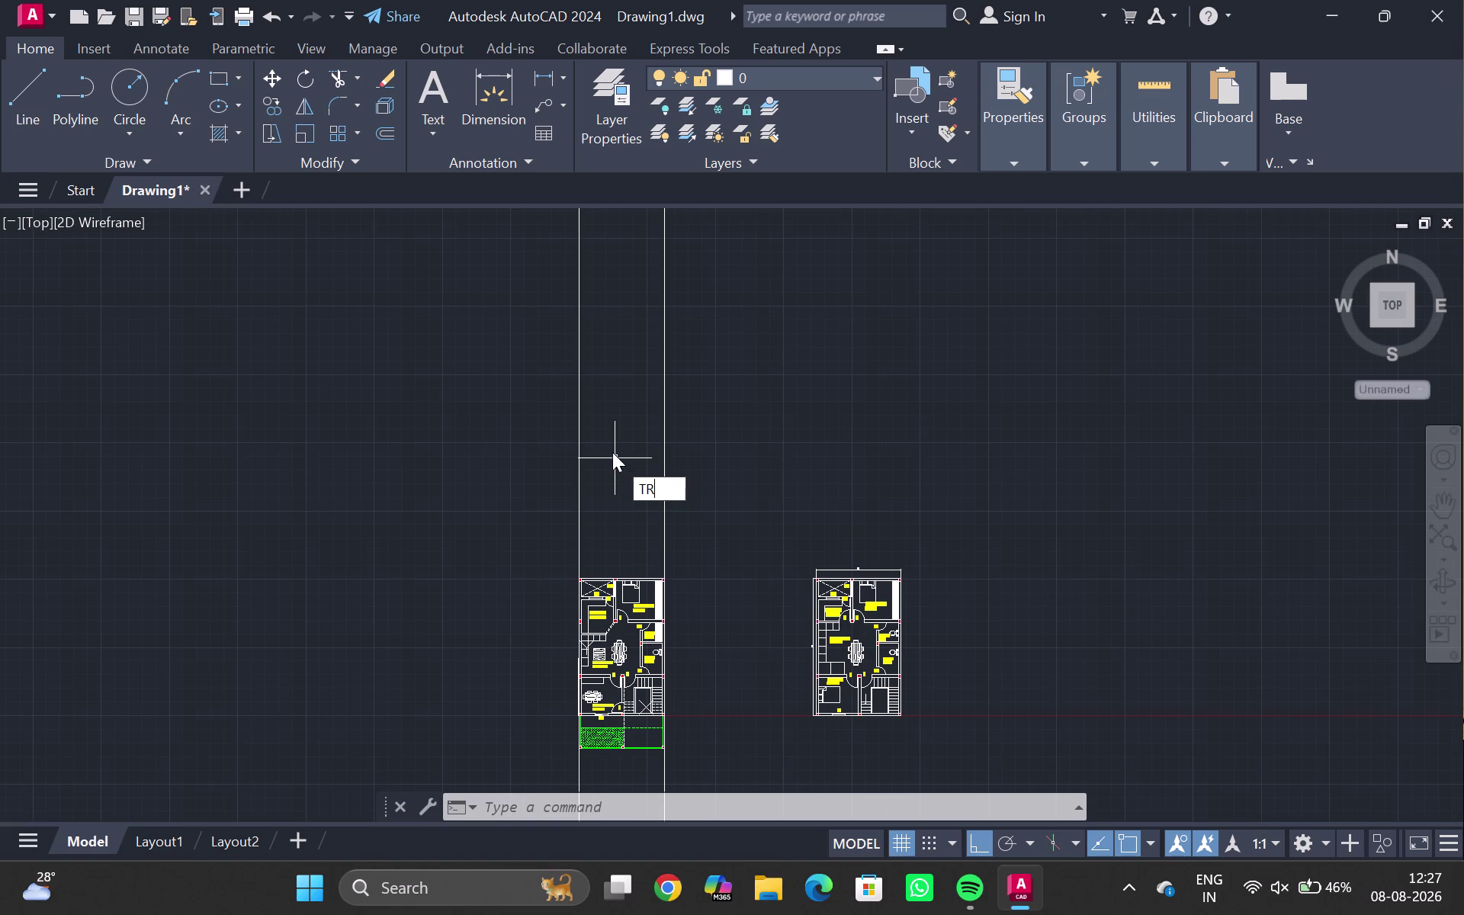
key(Return)
drag(751, 380, 407, 485)
key(Escape)
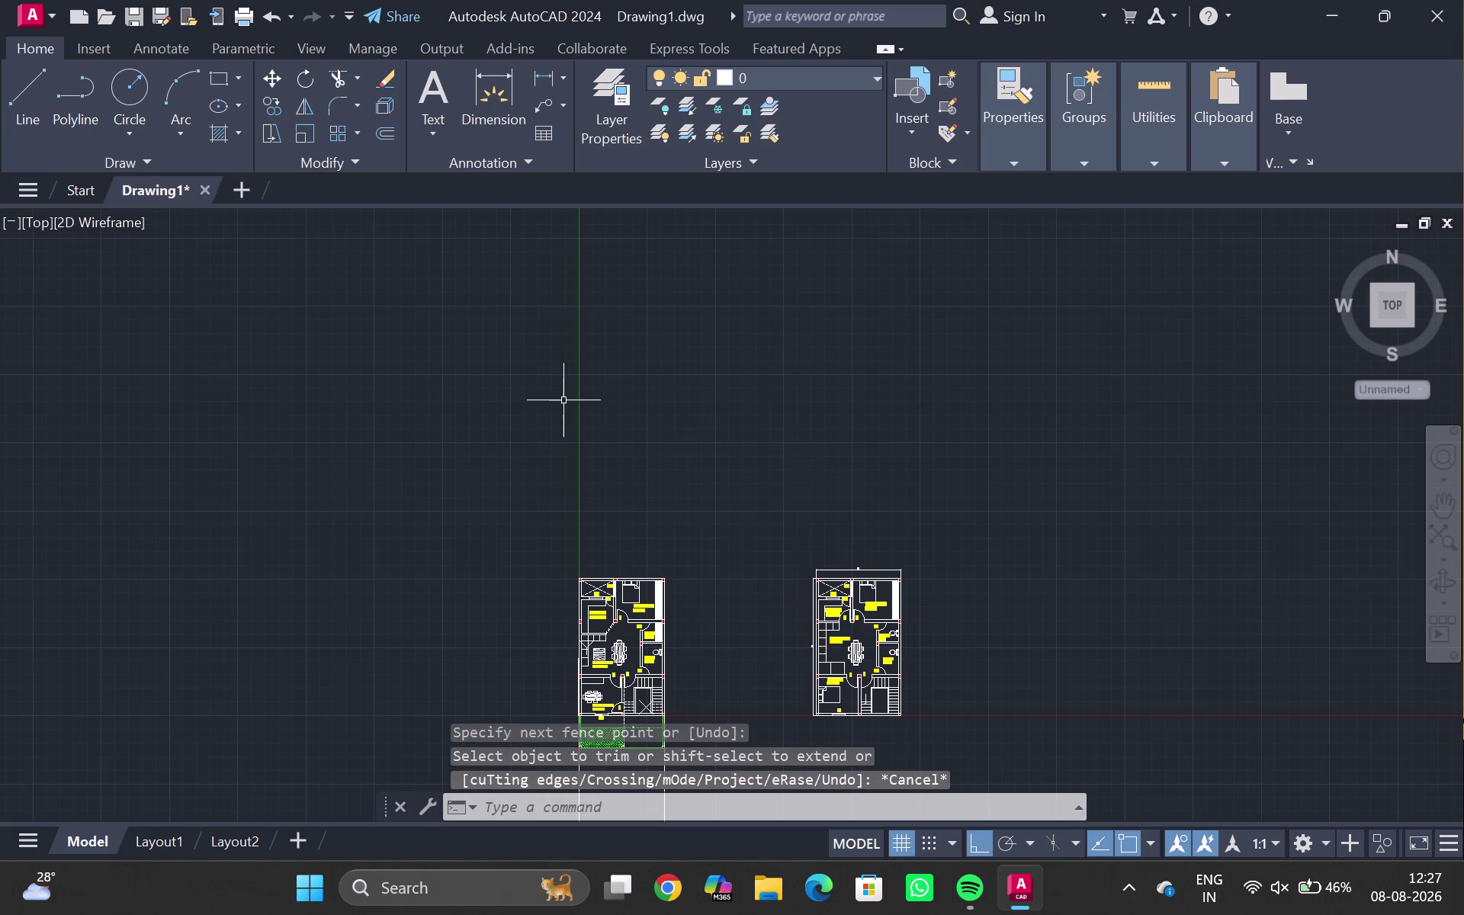
key(Escape)
middle_drag(593, 436, 612, 218)
scroll(up, 3)
middle_drag(659, 540, 696, 381)
scroll(down, 3)
middle_drag(644, 442, 655, 385)
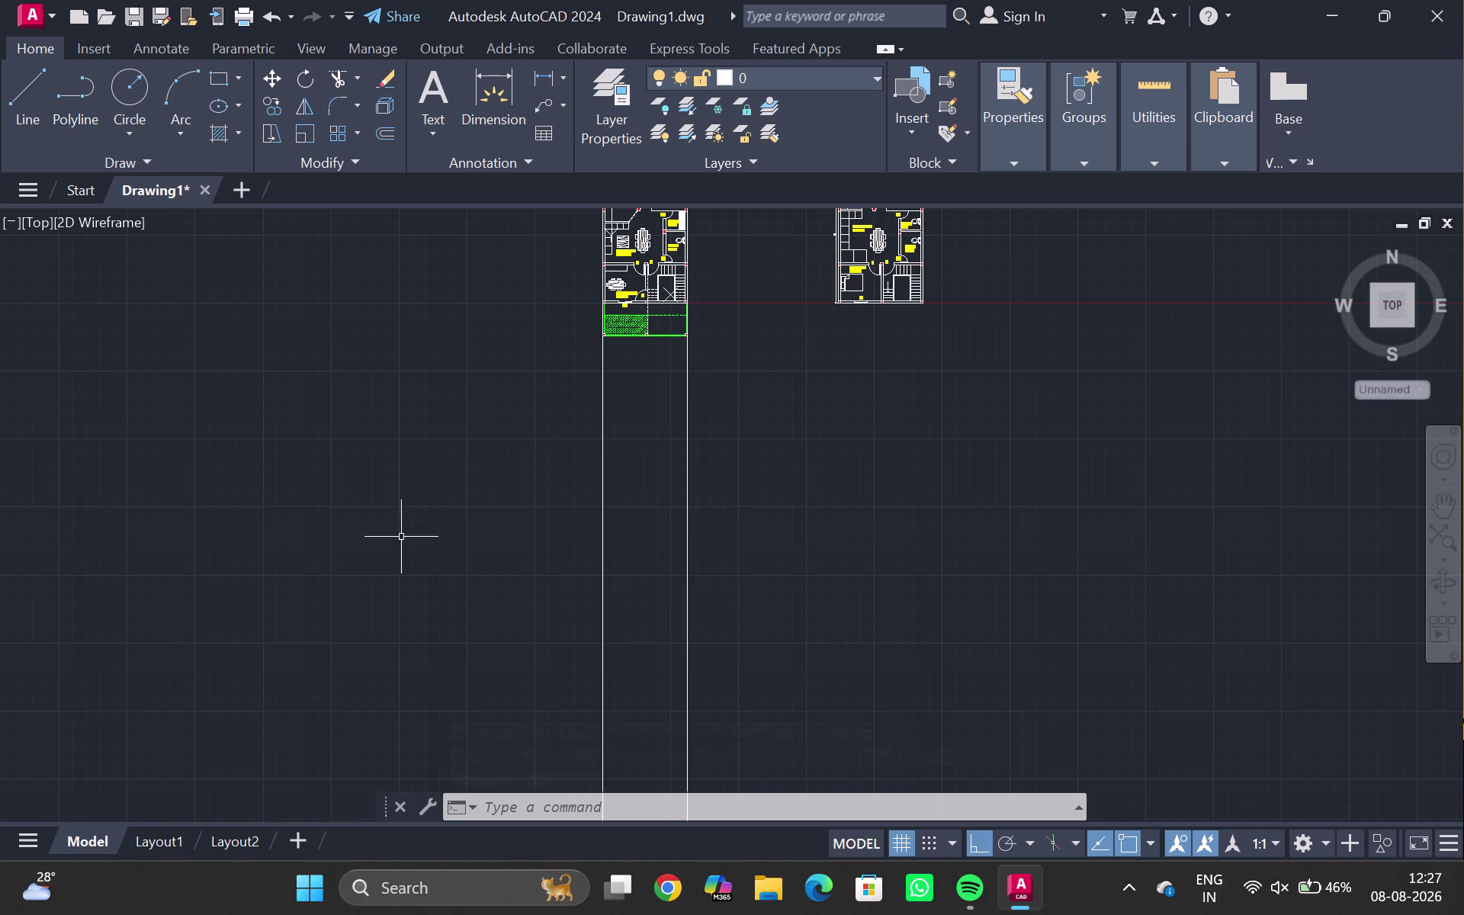
scroll(up, 3)
middle_drag(637, 386, 630, 466)
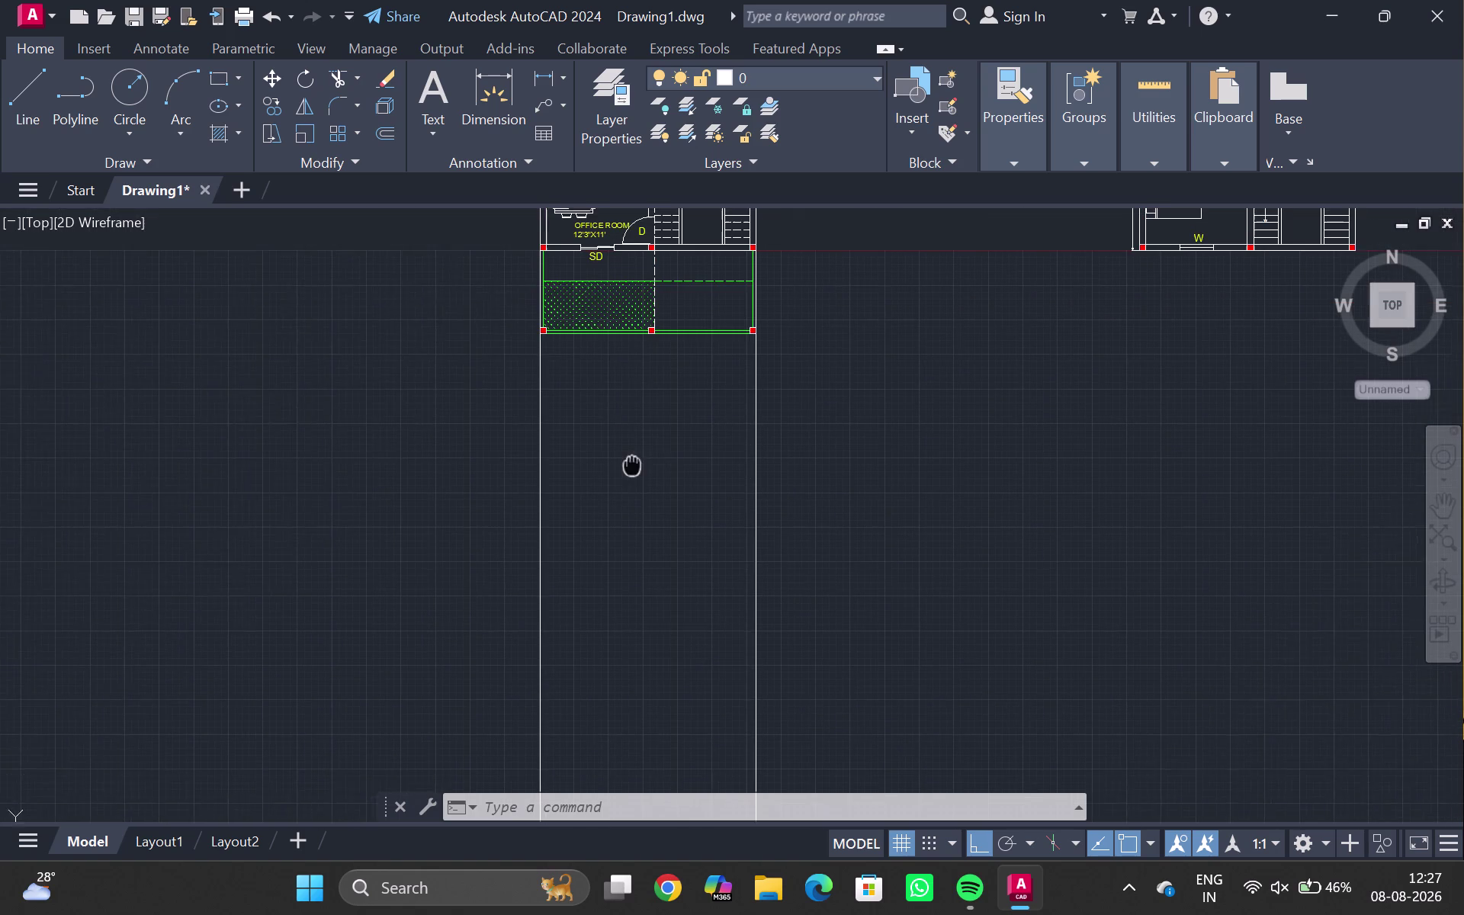
middle_drag(630, 466, 630, 467)
scroll(down, 3)
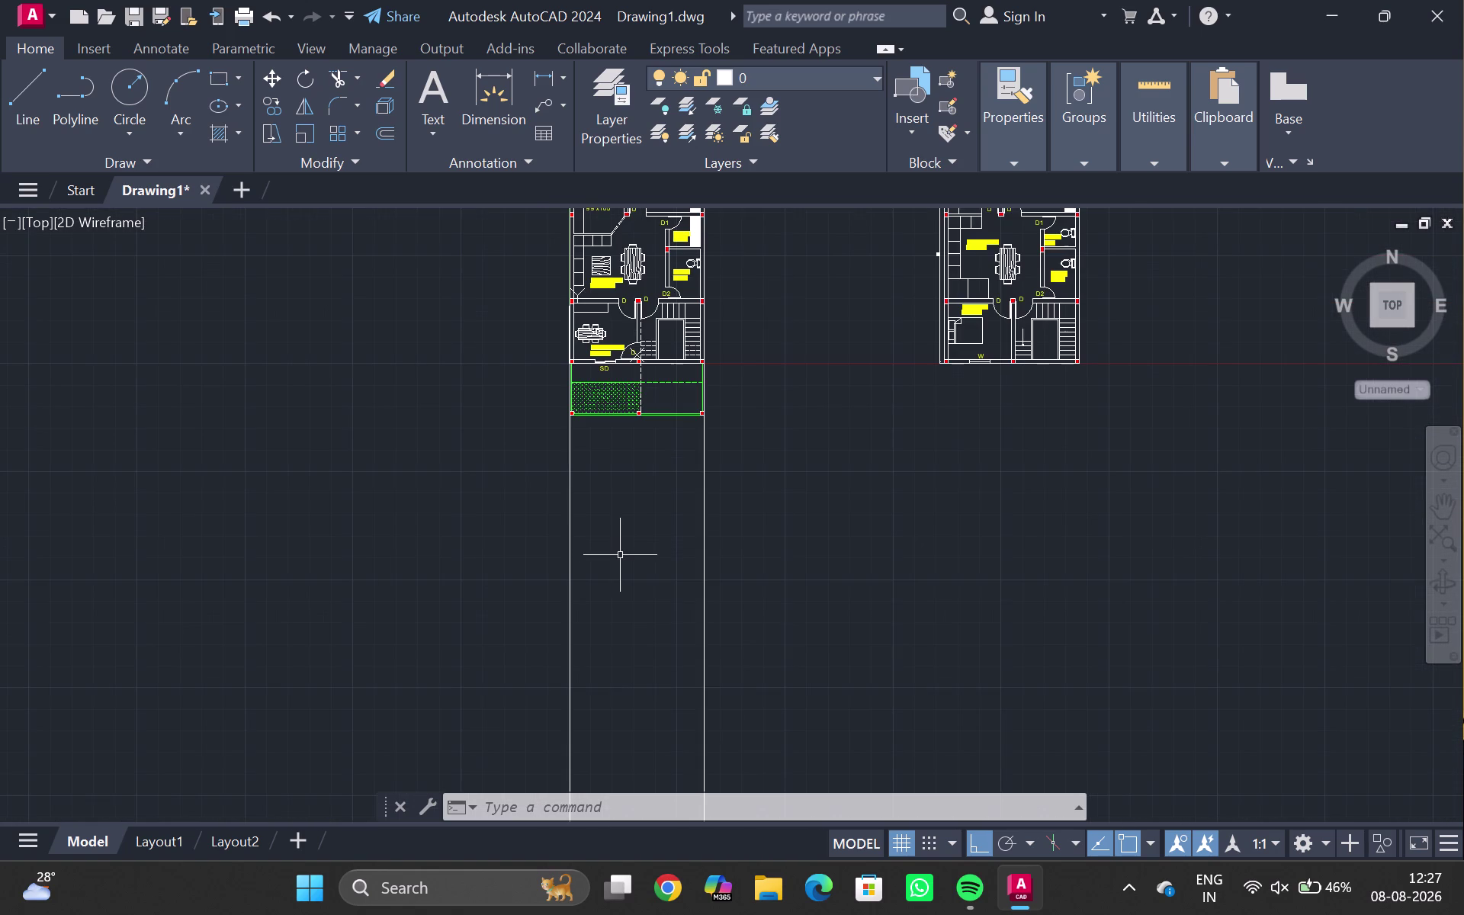
Draw a horizontal construction line across both verticals below the plan.
text(XL)
key(Return)
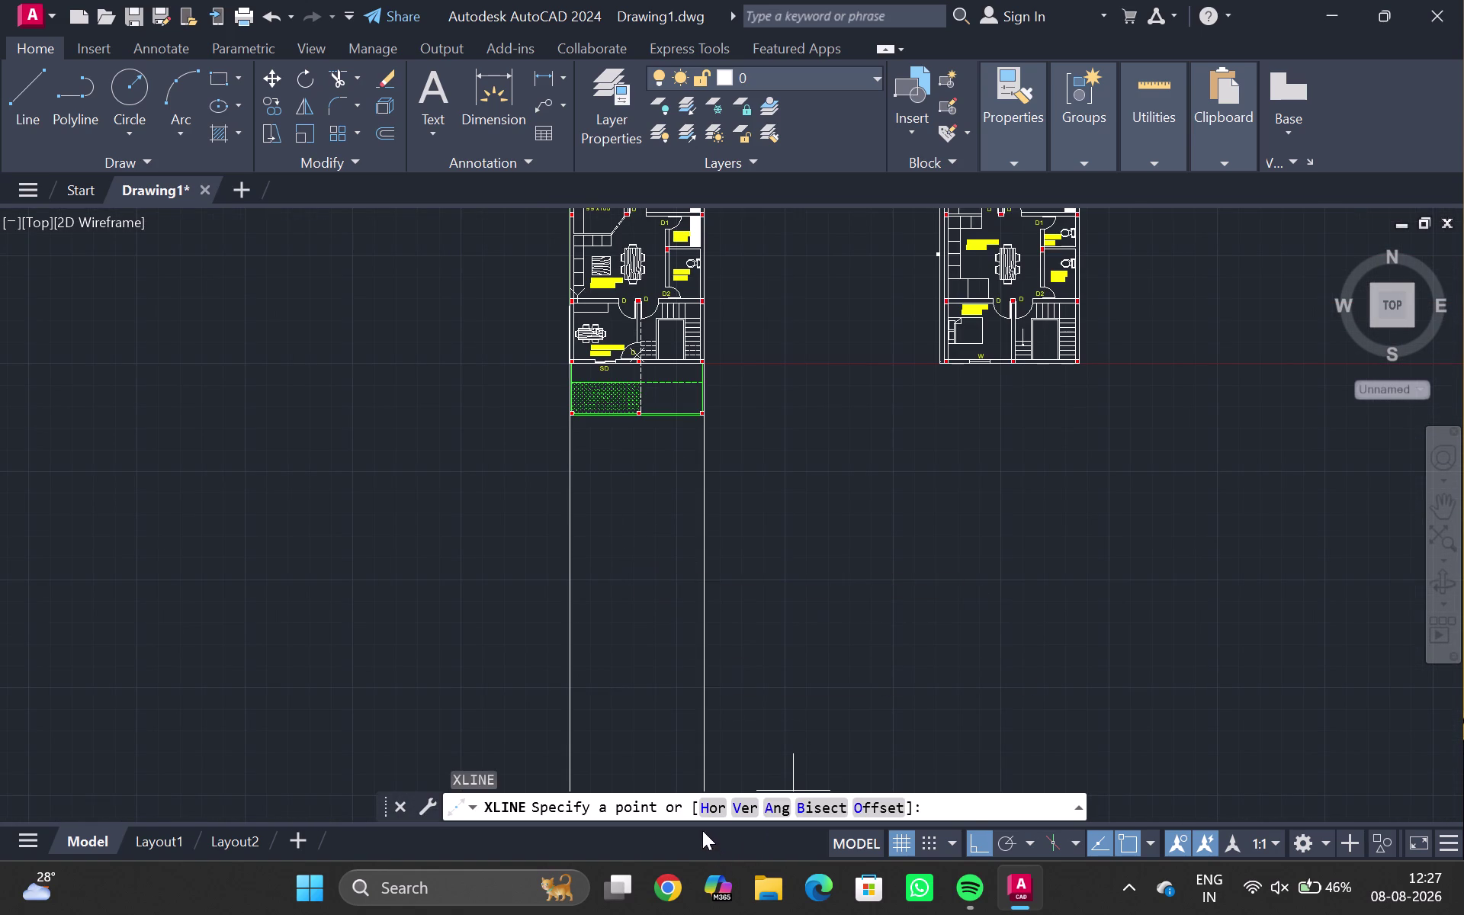
click(710, 813)
click(638, 723)
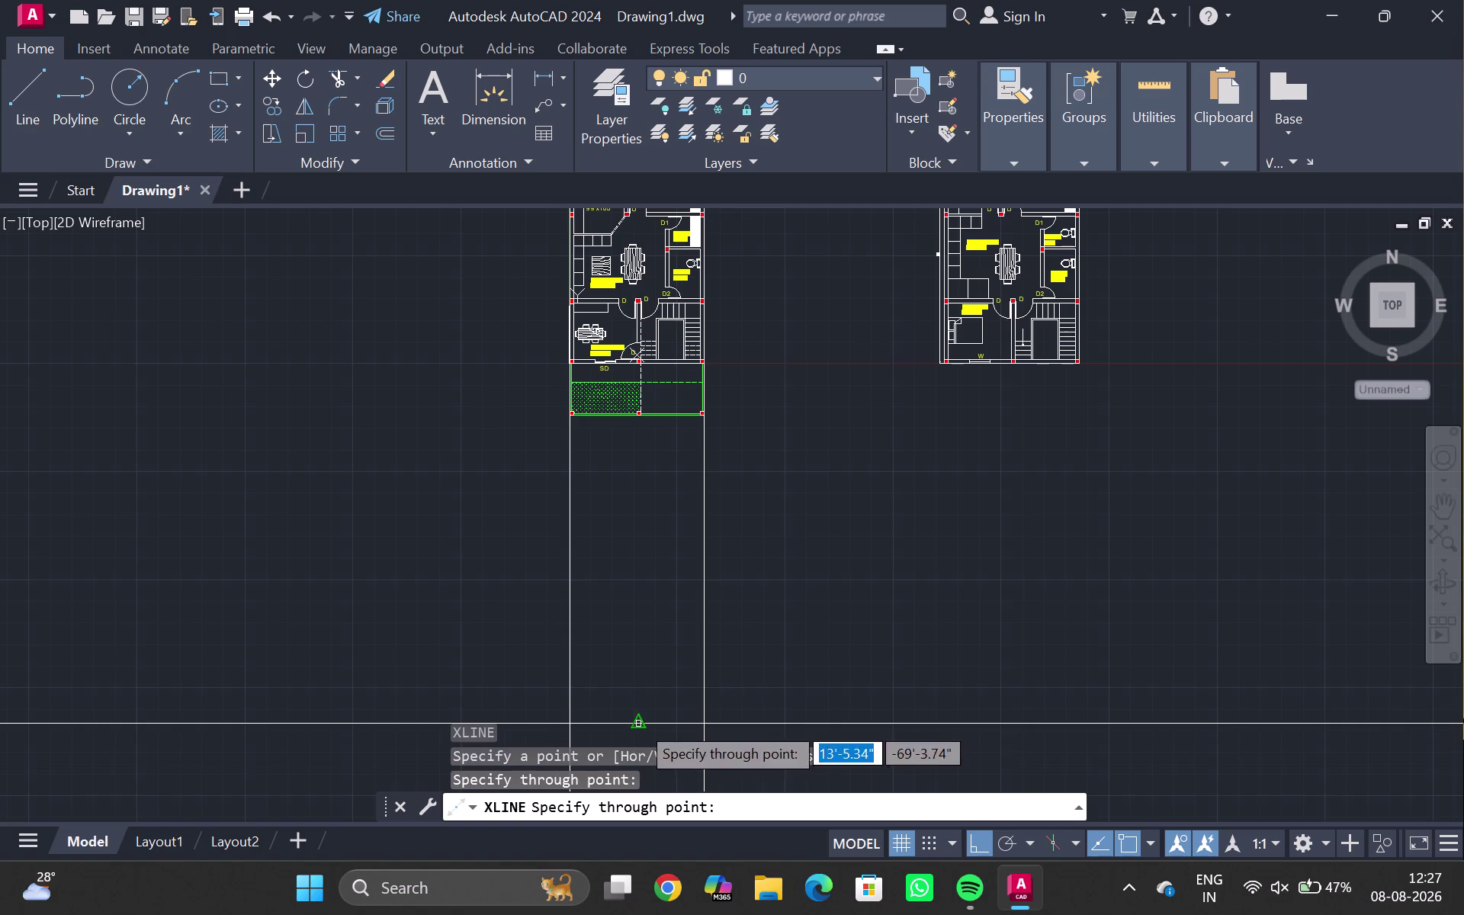
key(Escape)
Fence-trim the vertical line ends extending below the base line.
text(TR)
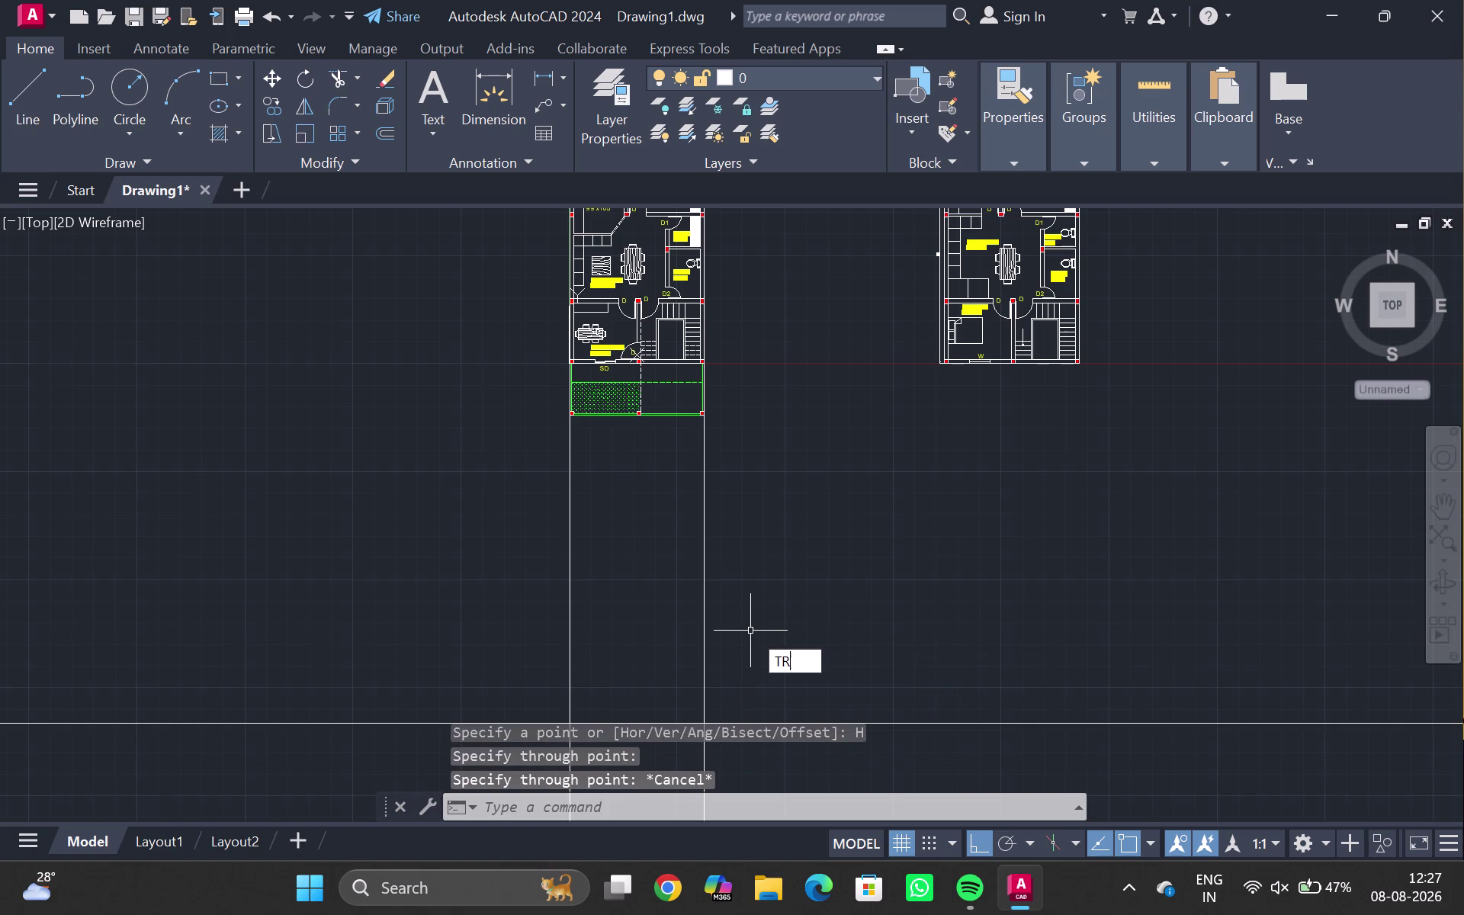
text(\)
key(Return)
middle_drag(639, 653, 580, 482)
drag(359, 458, 845, 629)
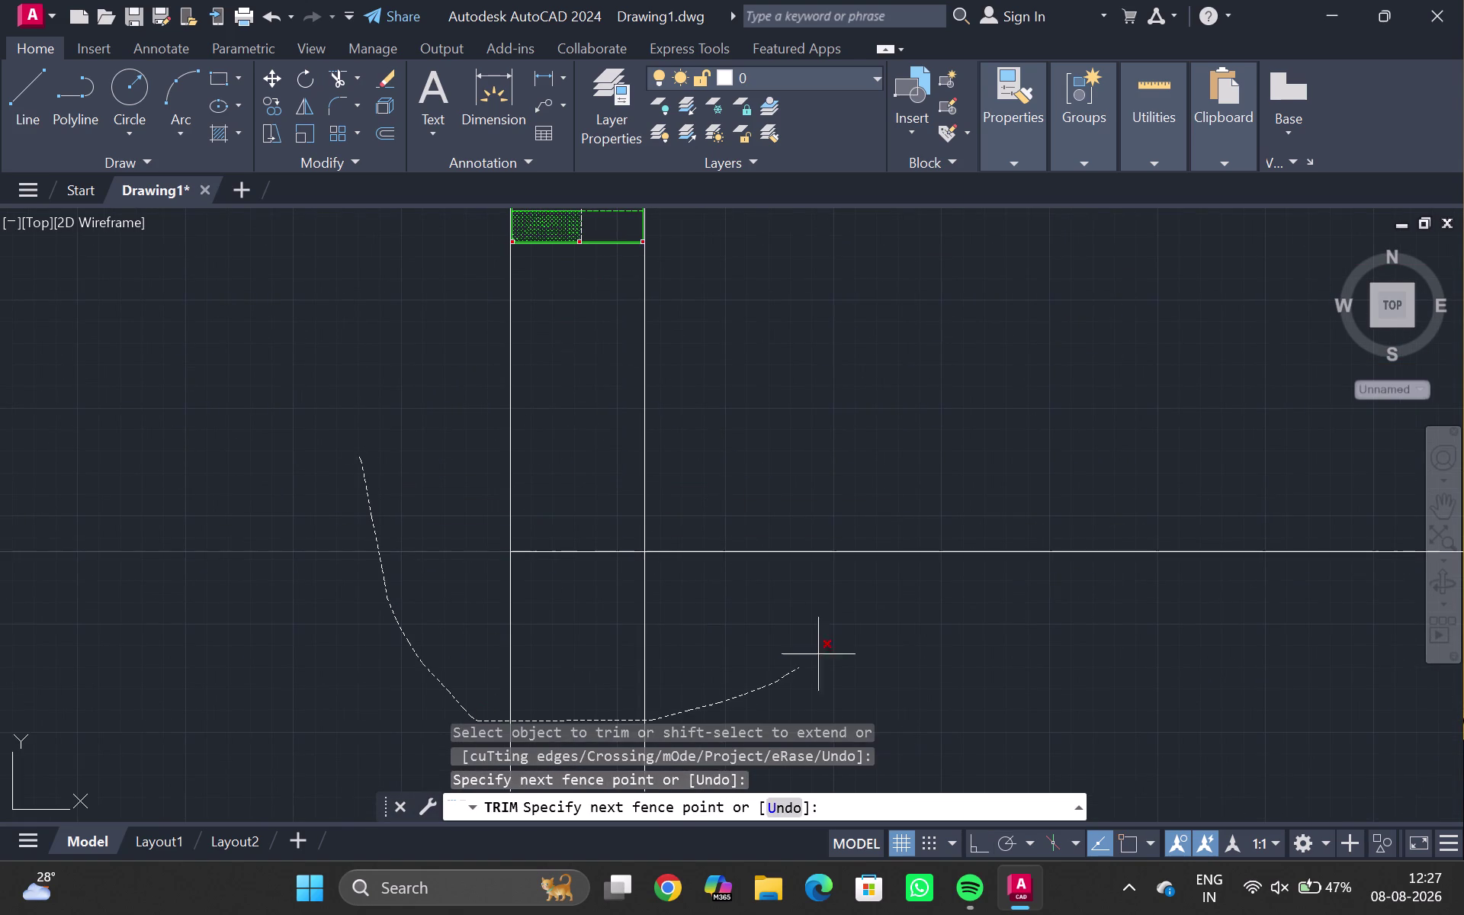
drag(845, 629, 910, 380)
key(Escape)
middle_drag(575, 504, 496, 913)
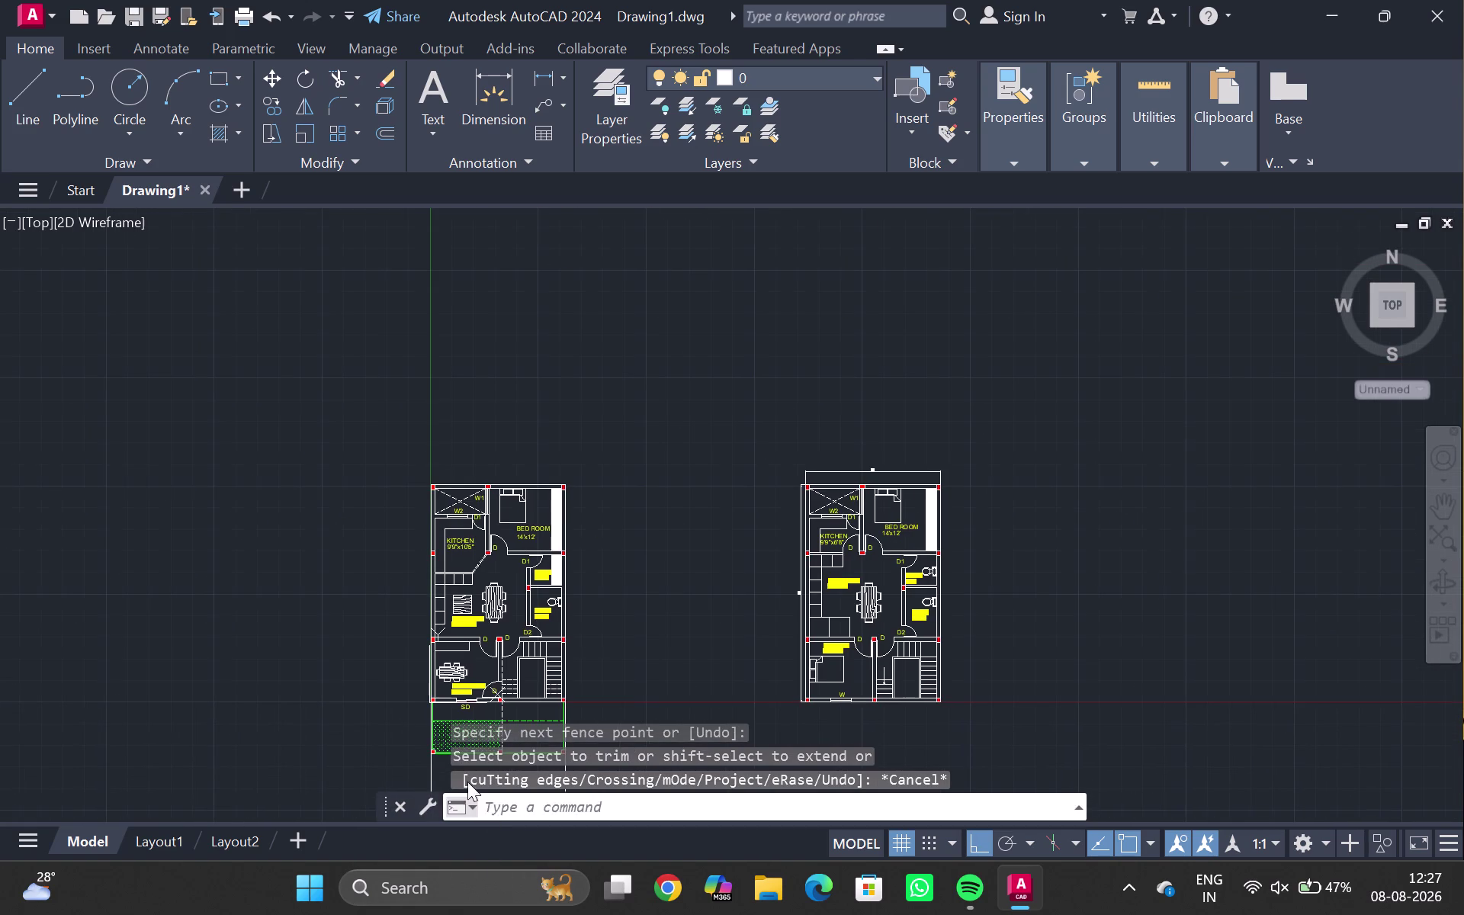
Place a vertical construction line at the SD opening's left edge.
text(XL)
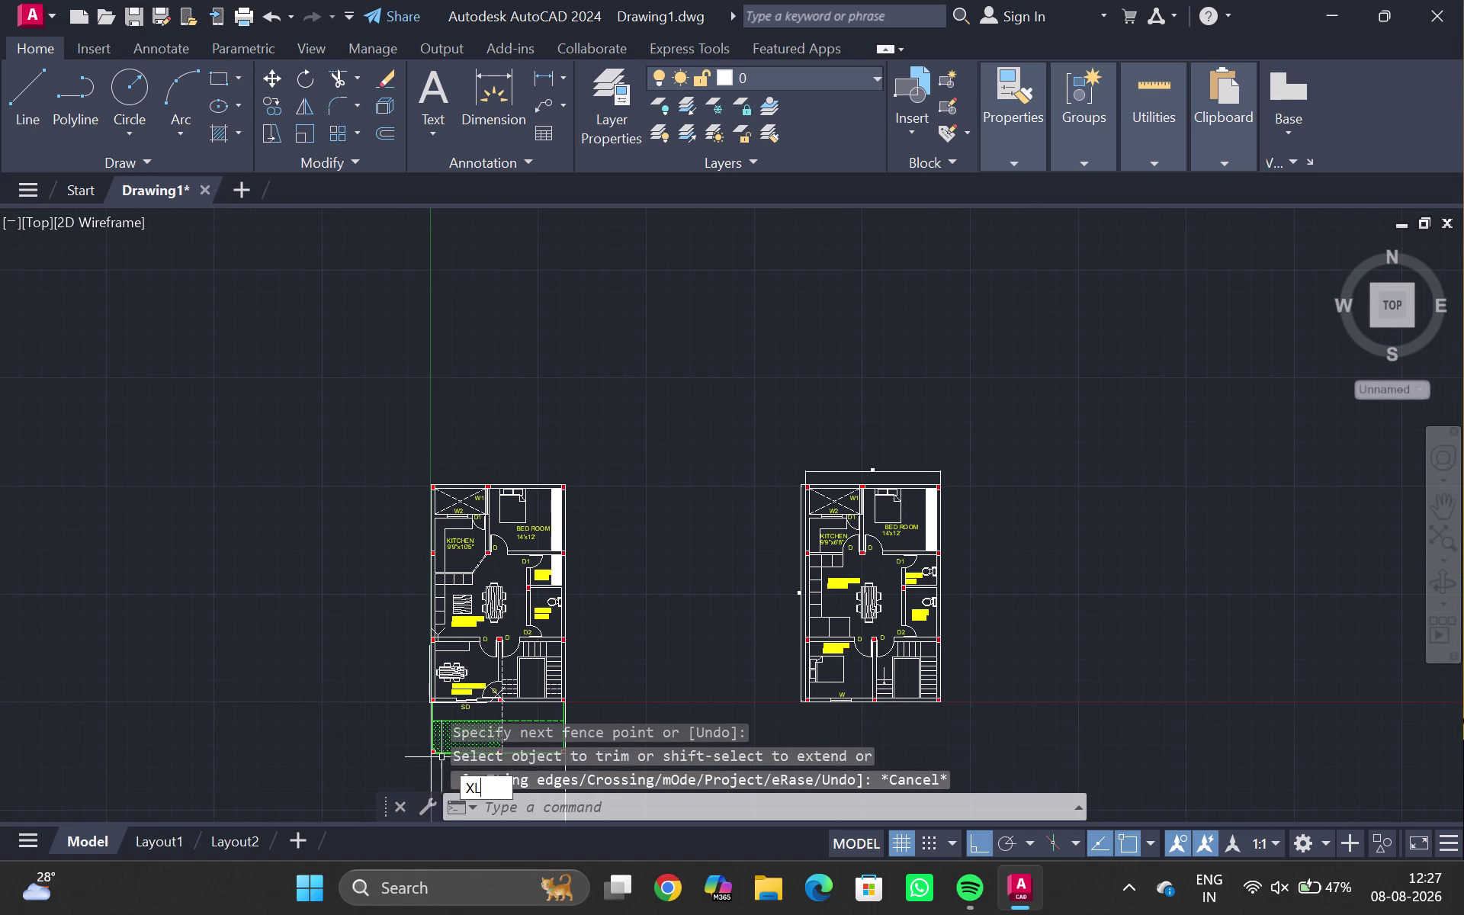
key(Return)
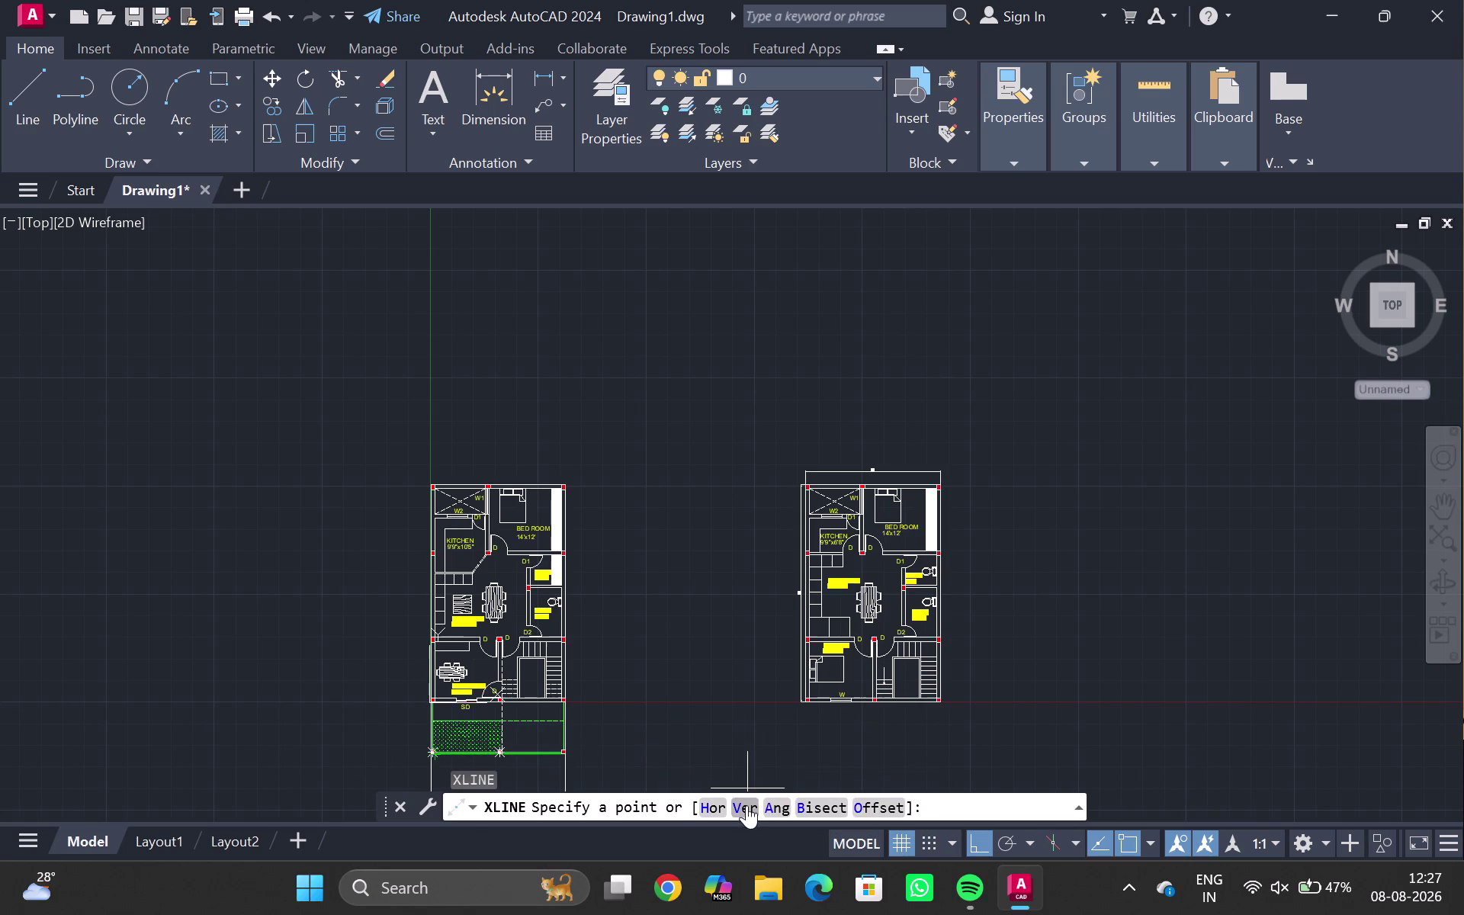
click(747, 805)
scroll(up, 3)
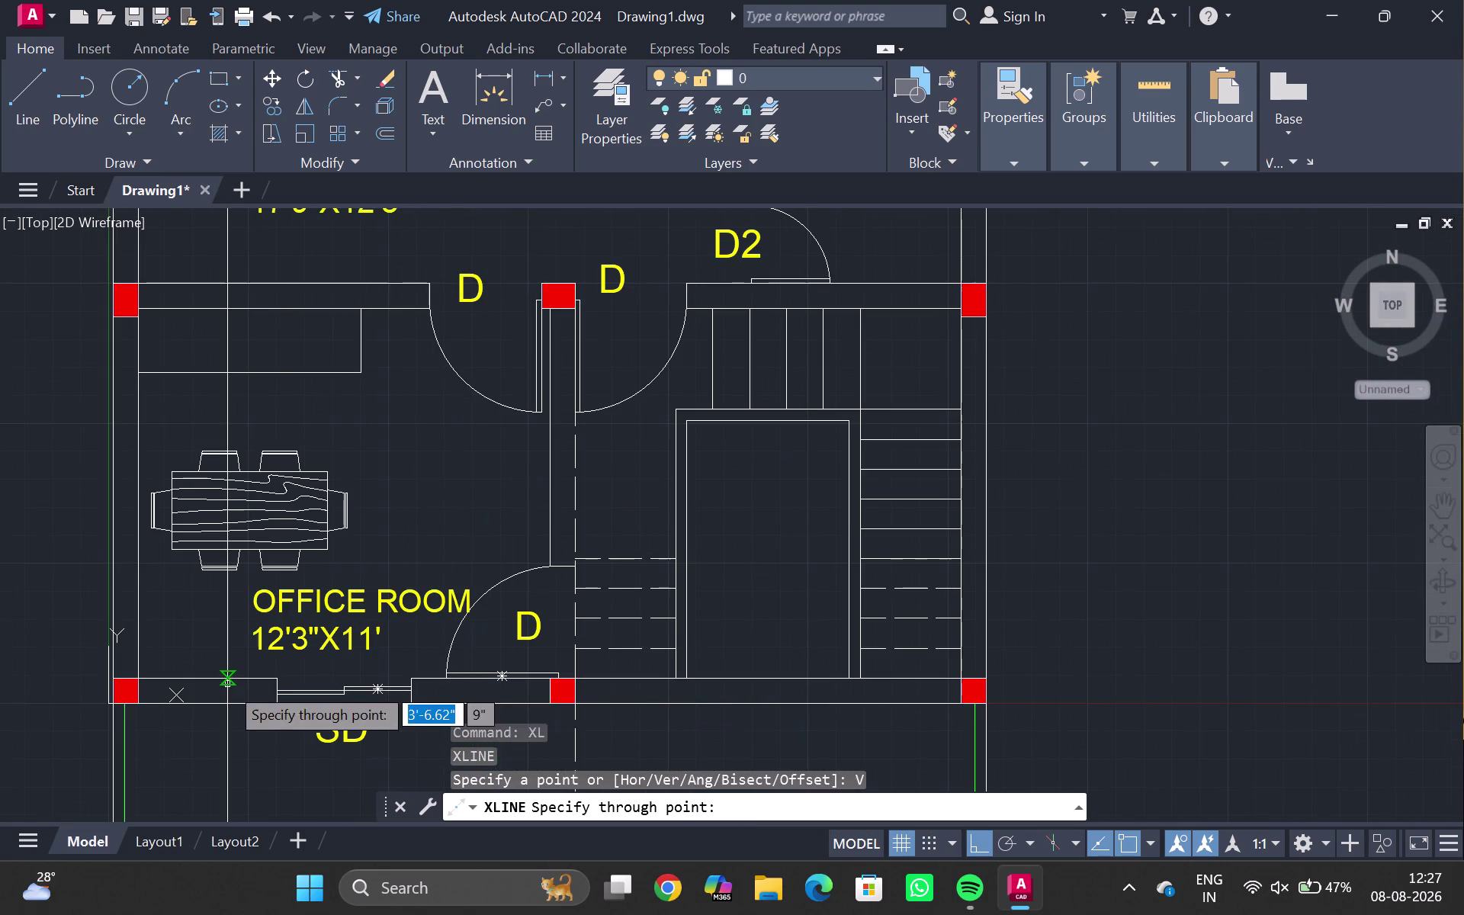
scroll(up, 3)
middle_drag(419, 734, 303, 295)
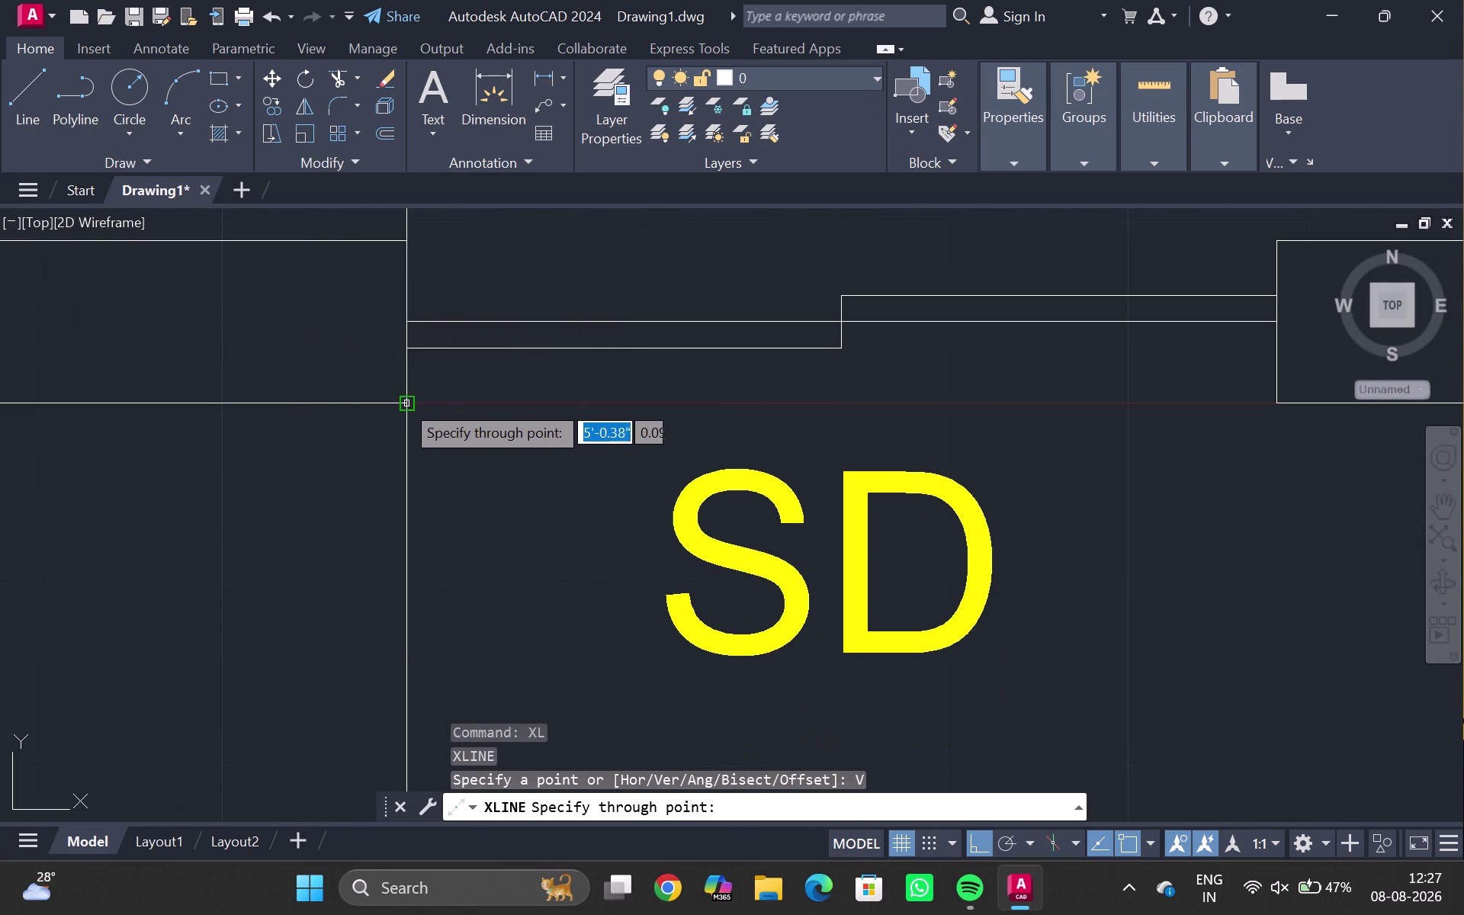
click(401, 402)
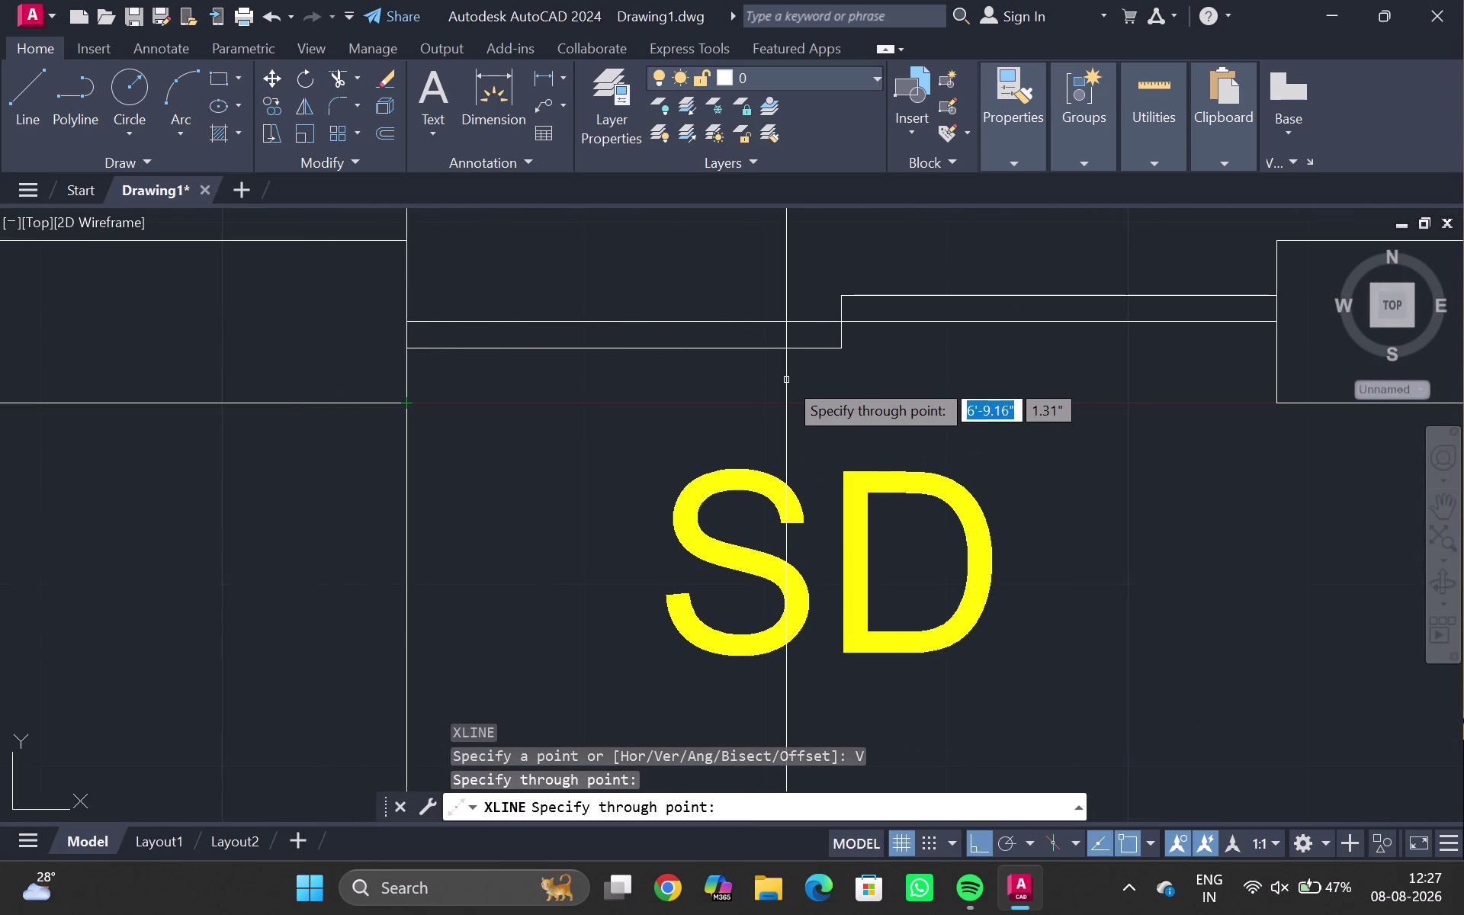
key(Escape)
Place a vertical construction line at the SD opening's right edge.
scroll(down, 3)
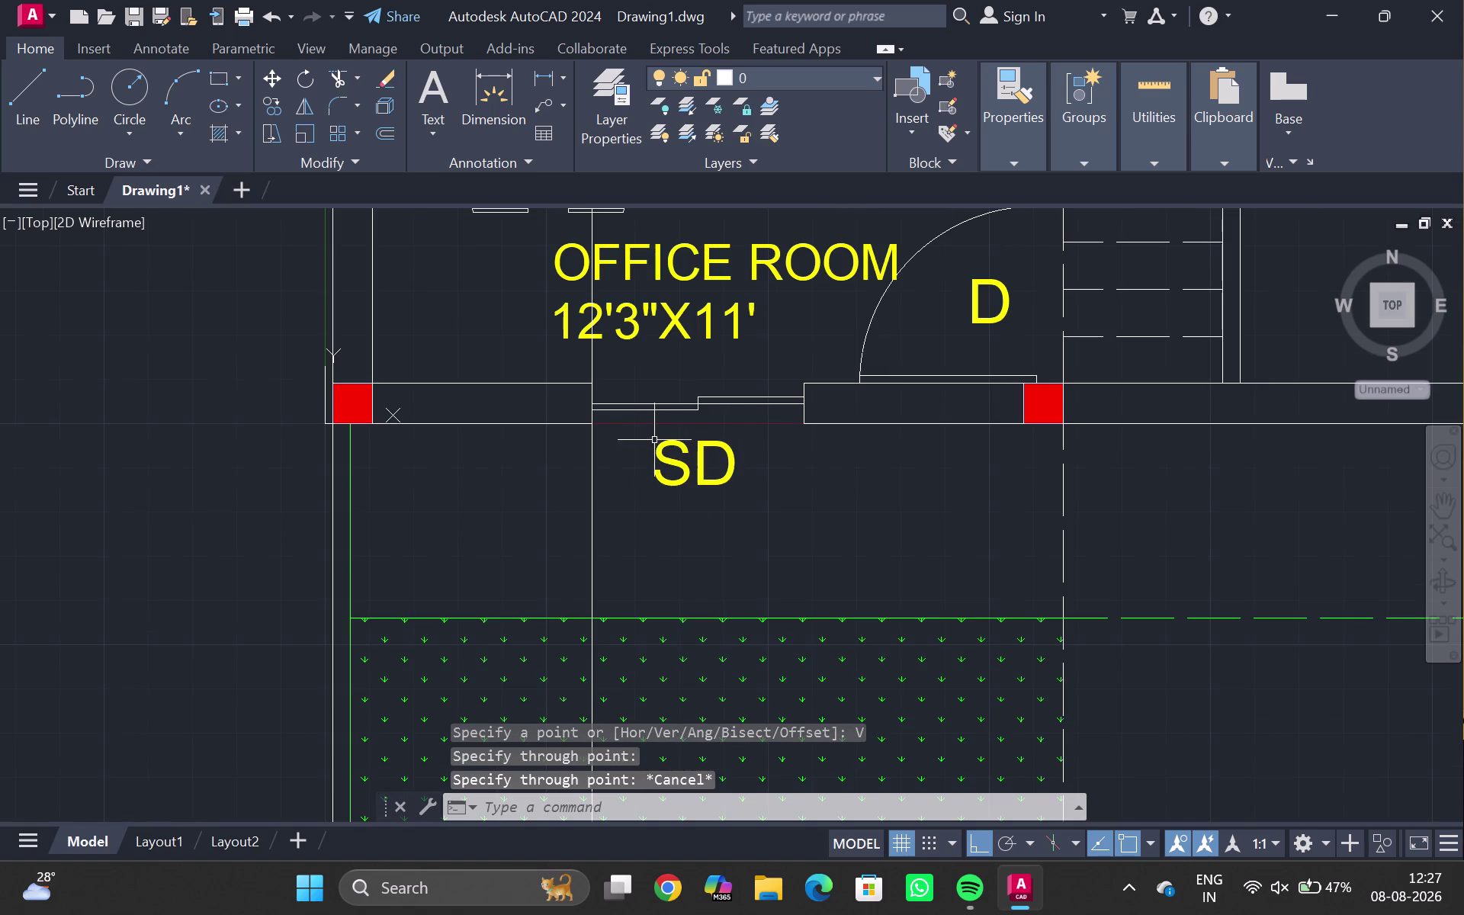
key(Return)
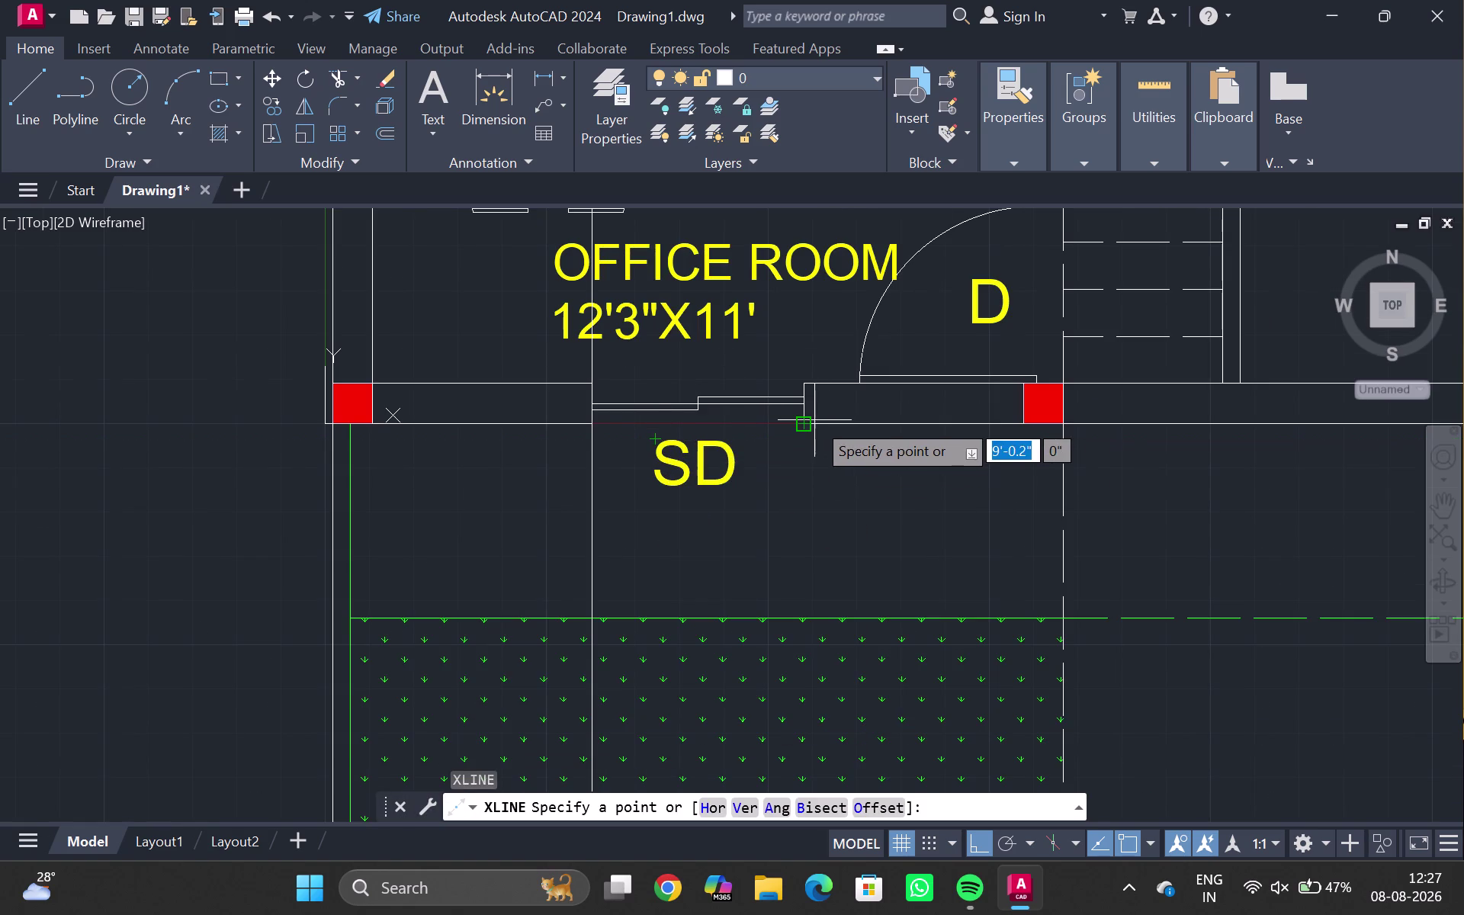
scroll(up, 3)
click(771, 442)
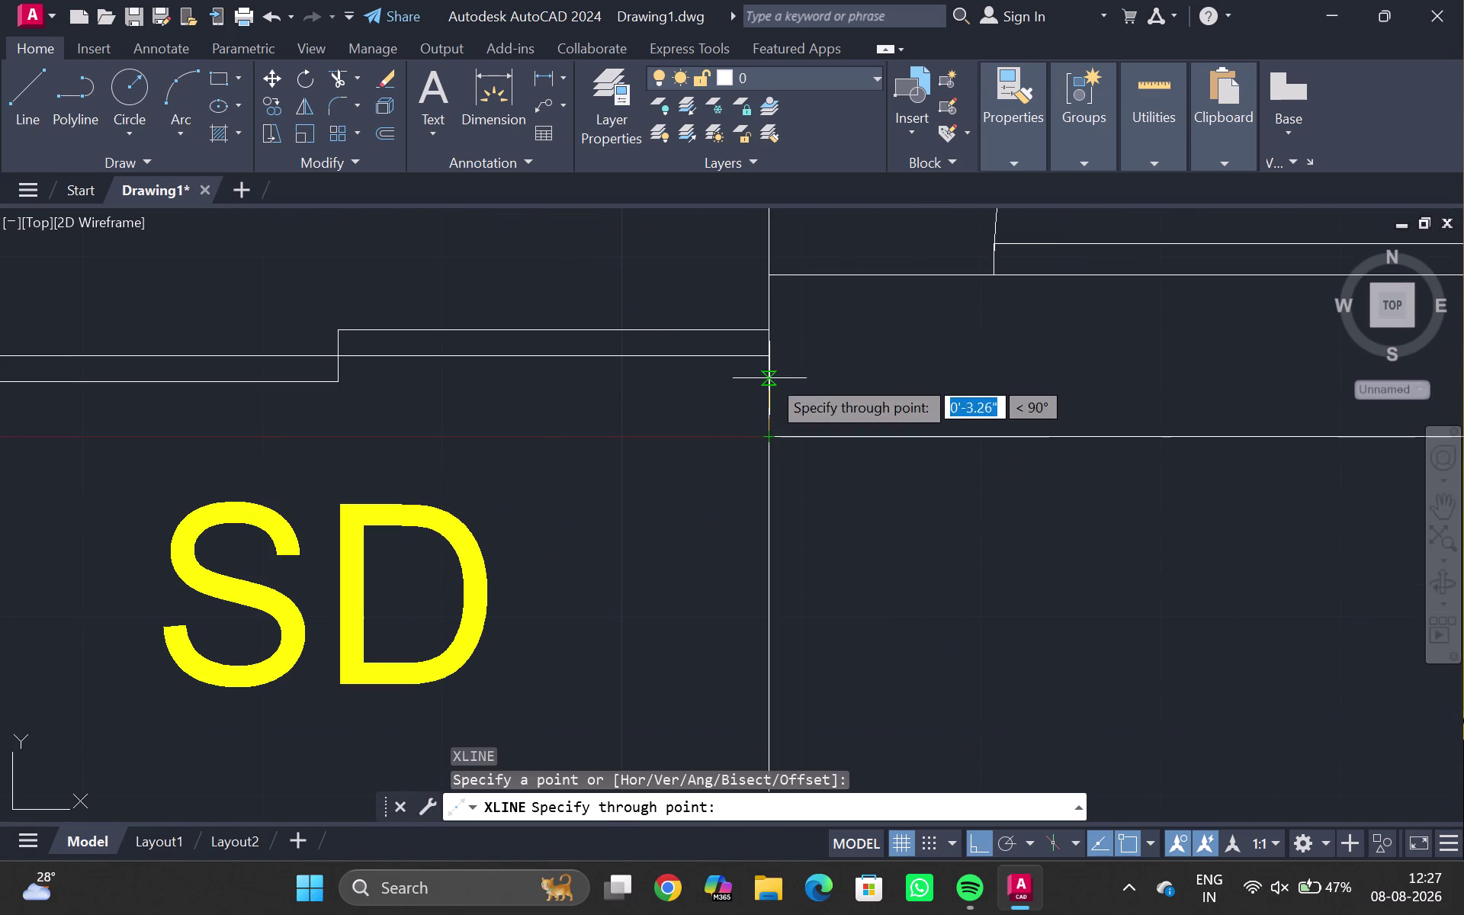
click(803, 369)
key(Escape)
scroll(down, 3)
Select the elevation's bottom line and begin offsetting it.
middle_drag(604, 571, 593, 367)
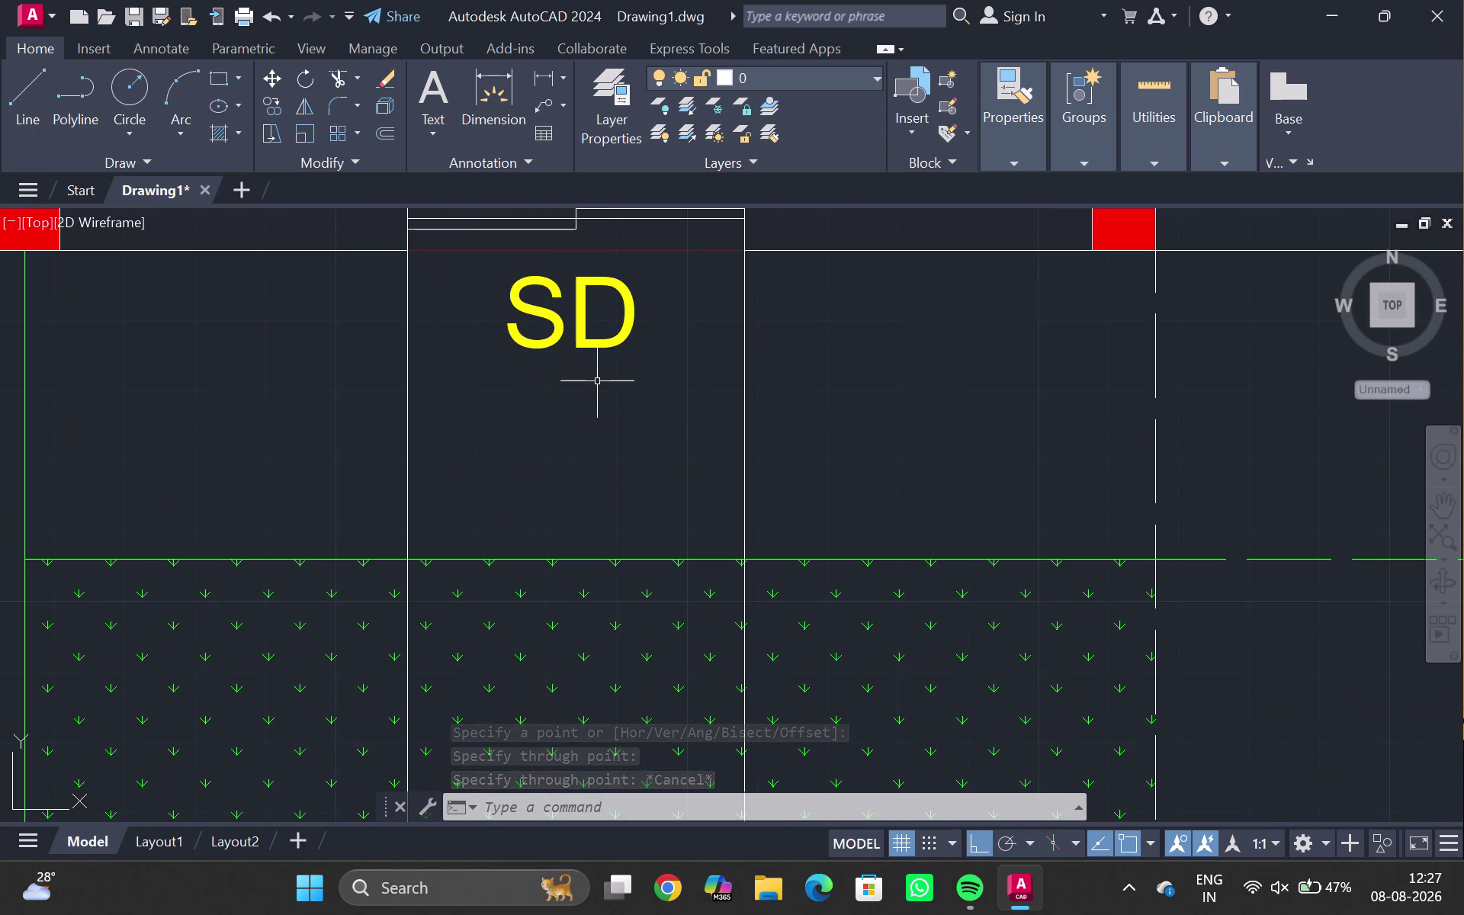
scroll(down, 3)
middle_drag(632, 396, 607, 163)
middle_drag(700, 739, 537, 0)
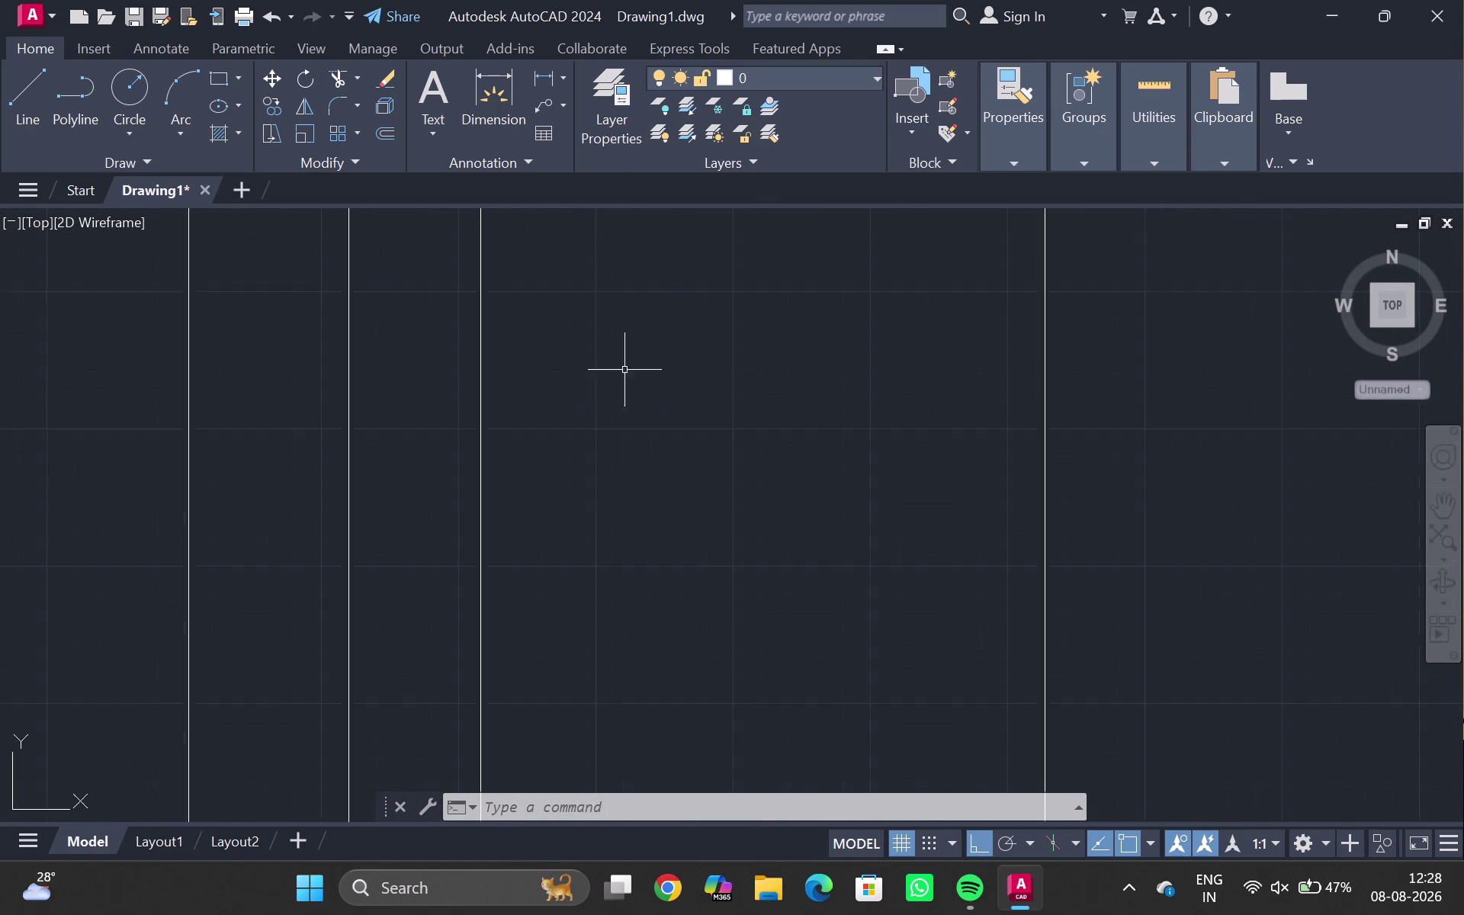
scroll(down, 3)
middle_drag(749, 680, 672, 191)
scroll(down, 3)
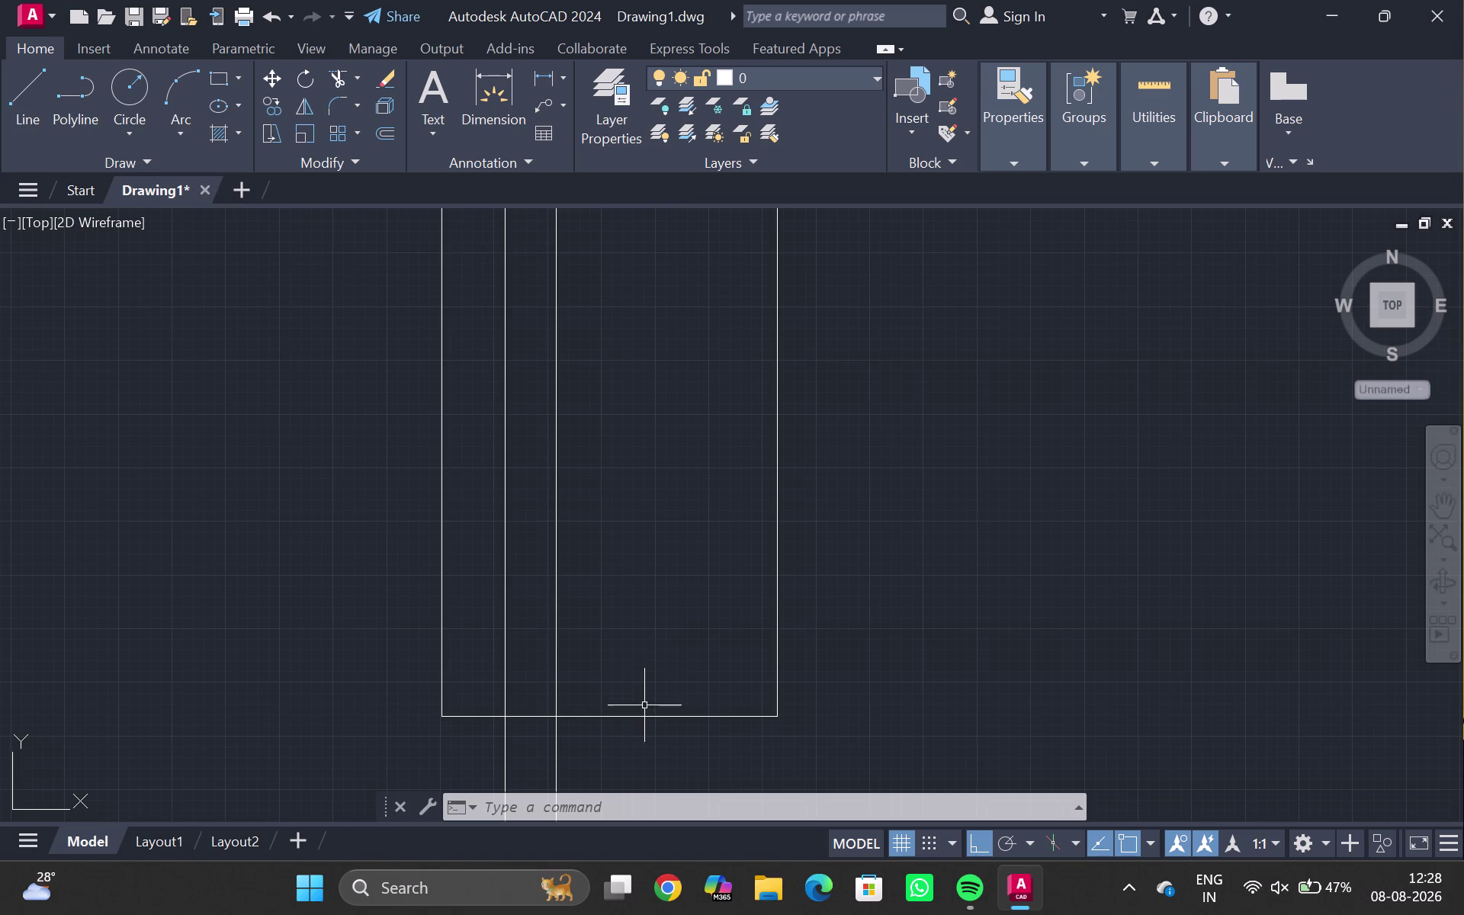
click(638, 720)
click(634, 712)
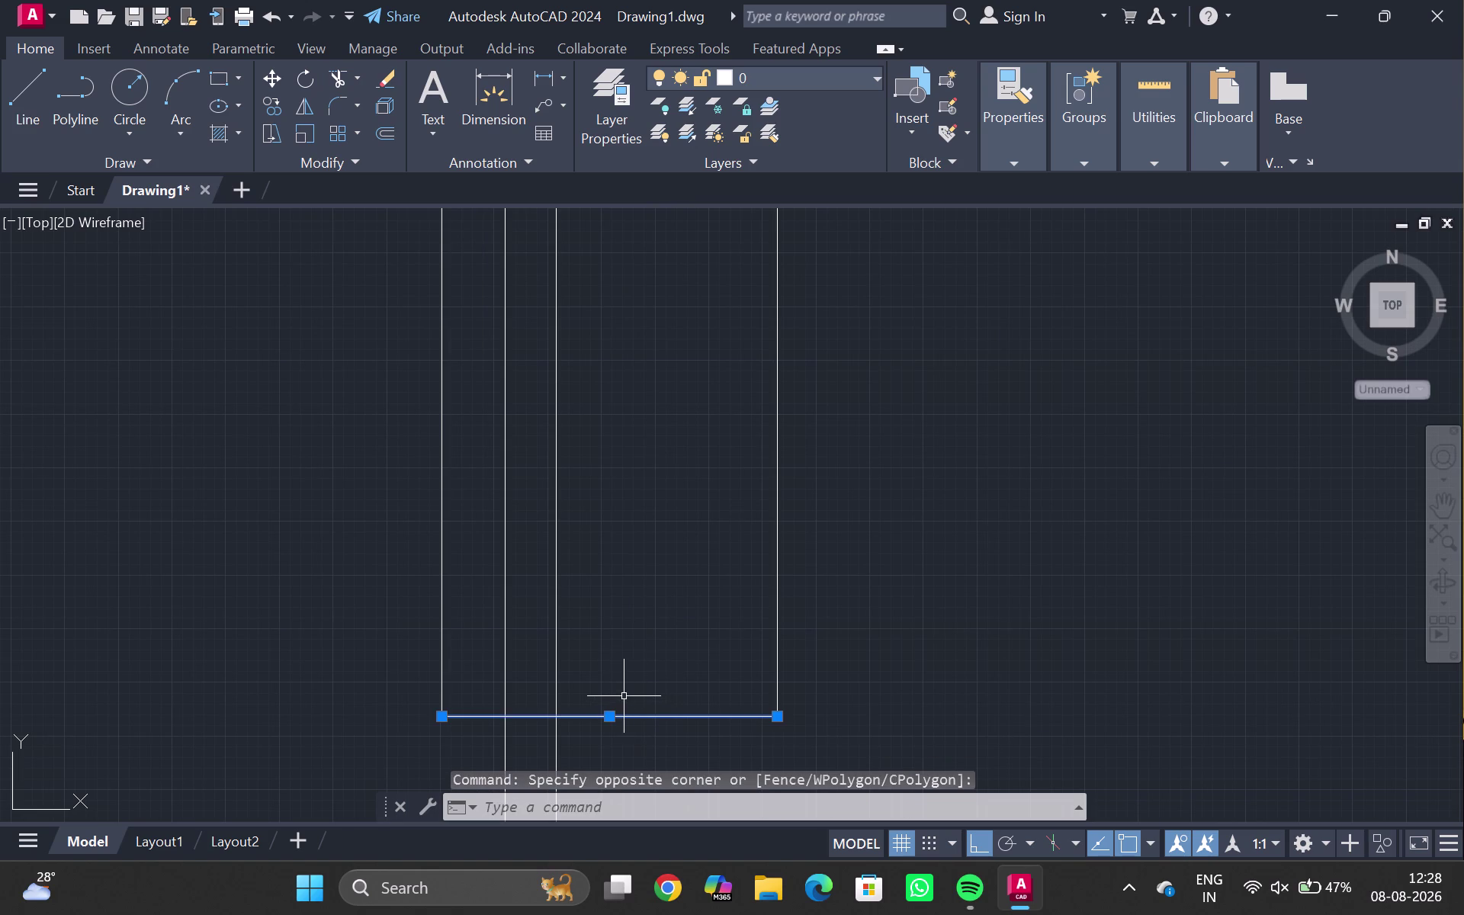
key(o)
key(Return)
Offset the elevation's bottom line 10' upward.
text(10')
key(Return)
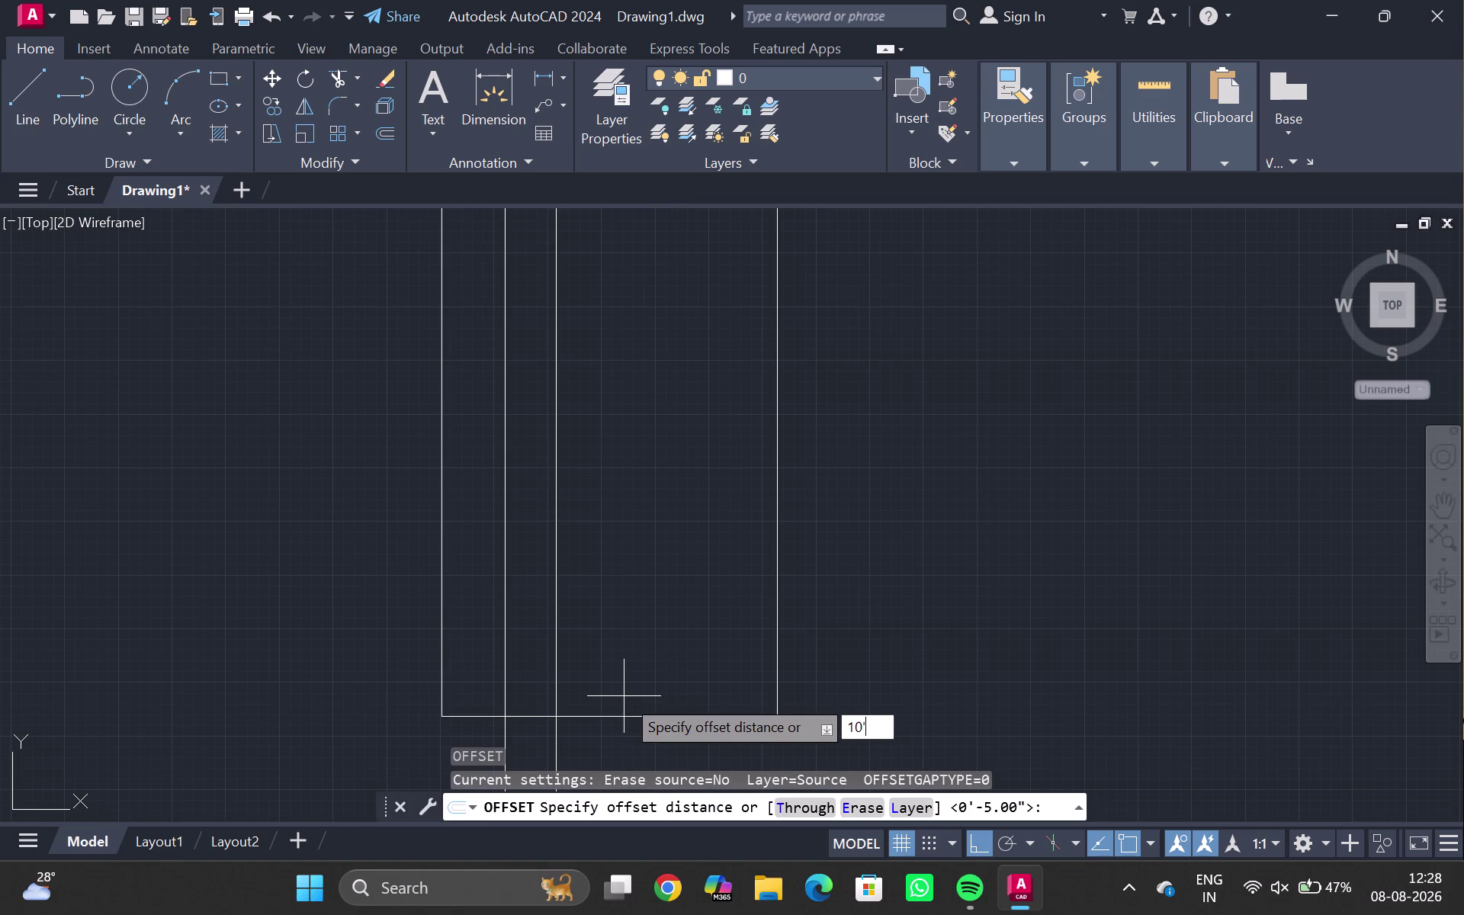
click(622, 517)
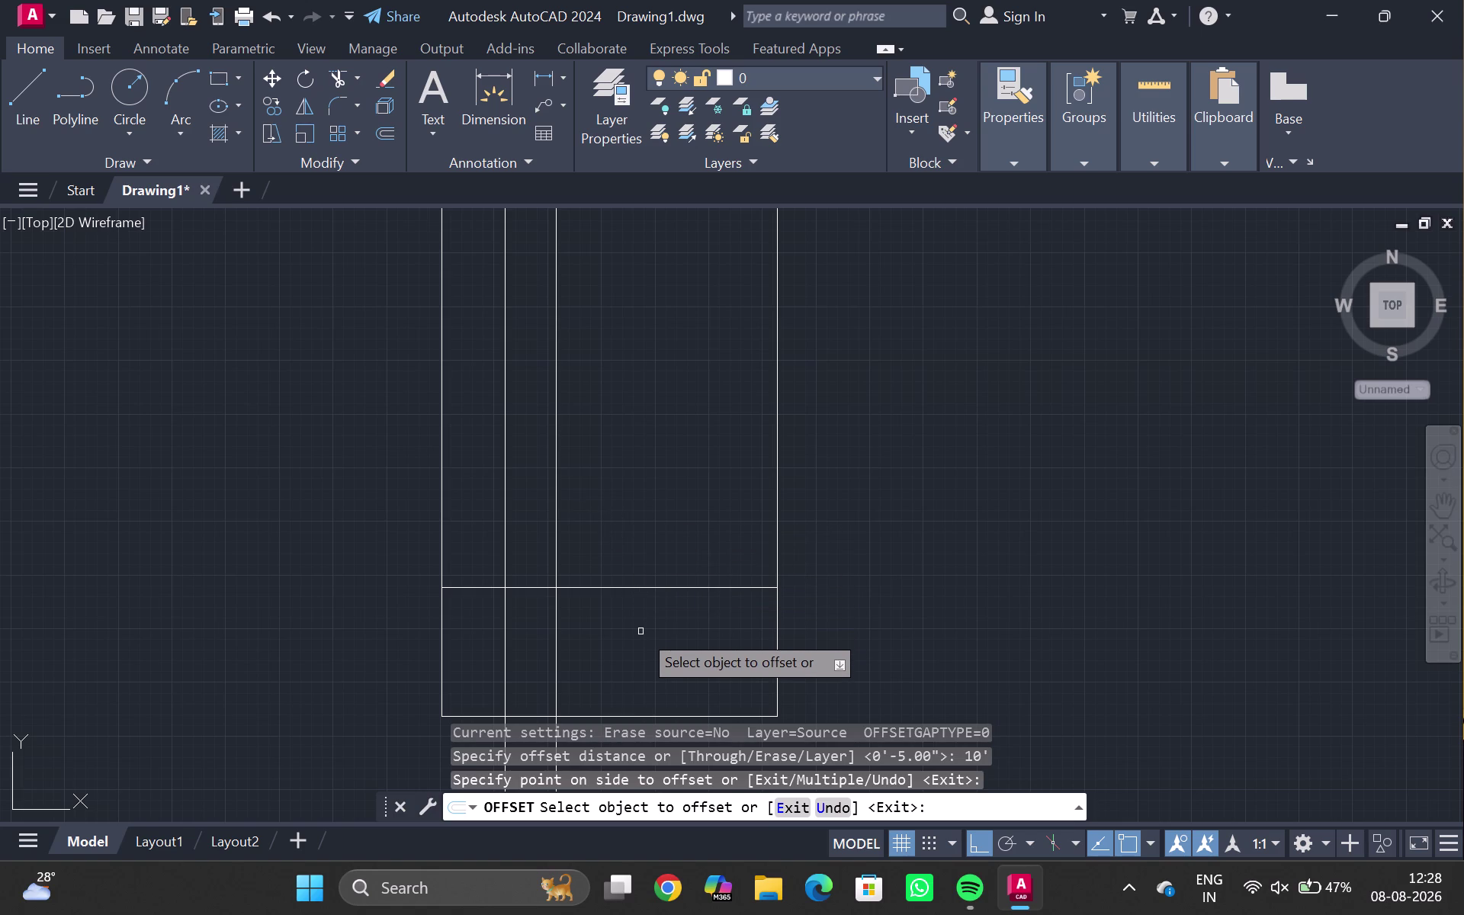
key(Escape)
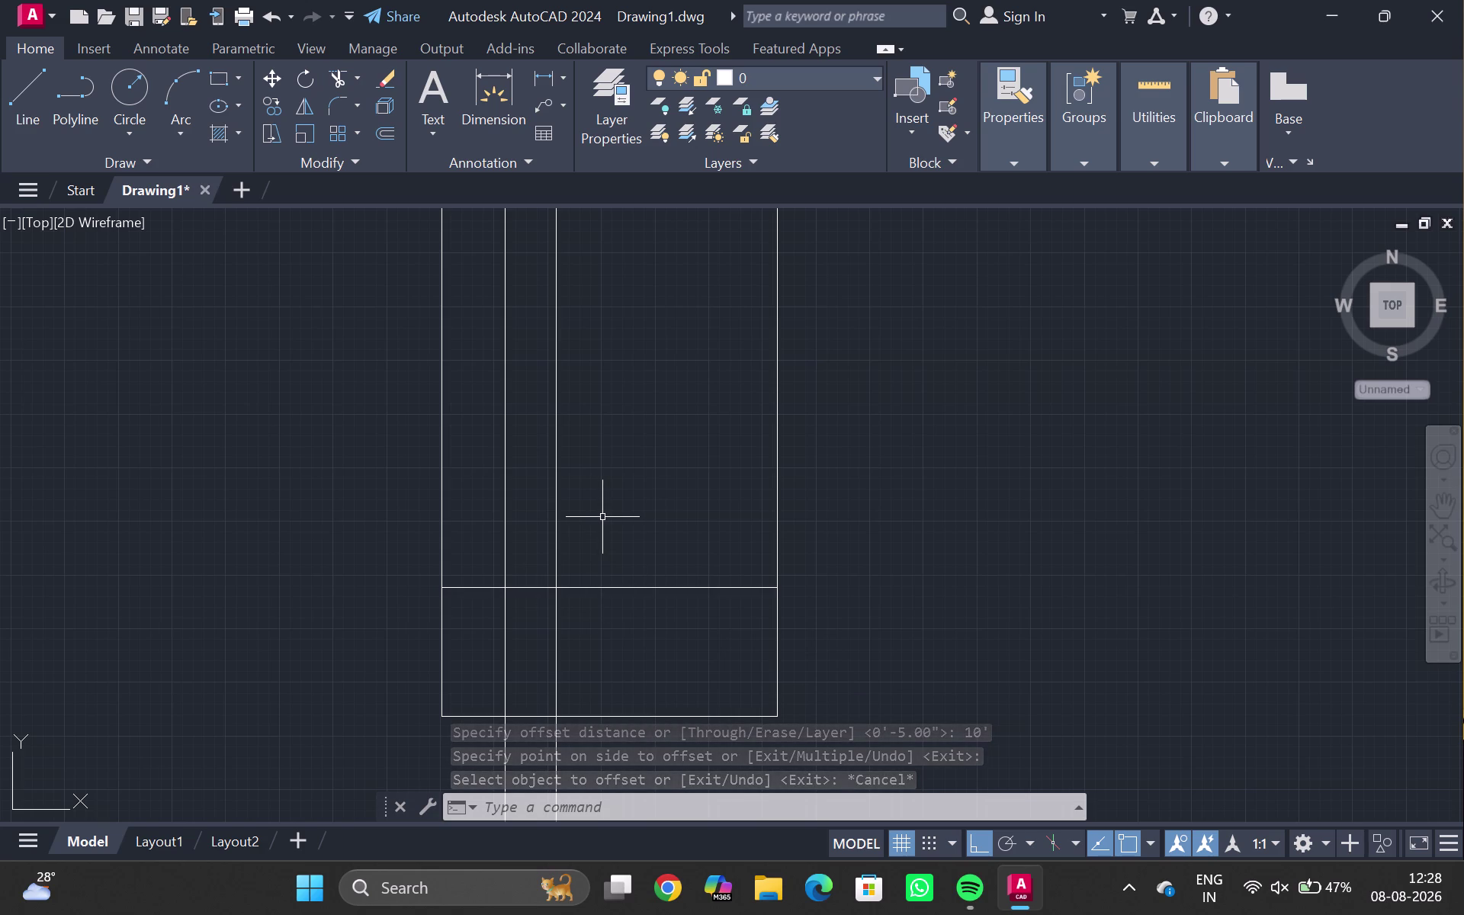
middle_drag(599, 434, 603, 664)
scroll(down, 3)
middle_drag(610, 402, 598, 661)
scroll(up, 3)
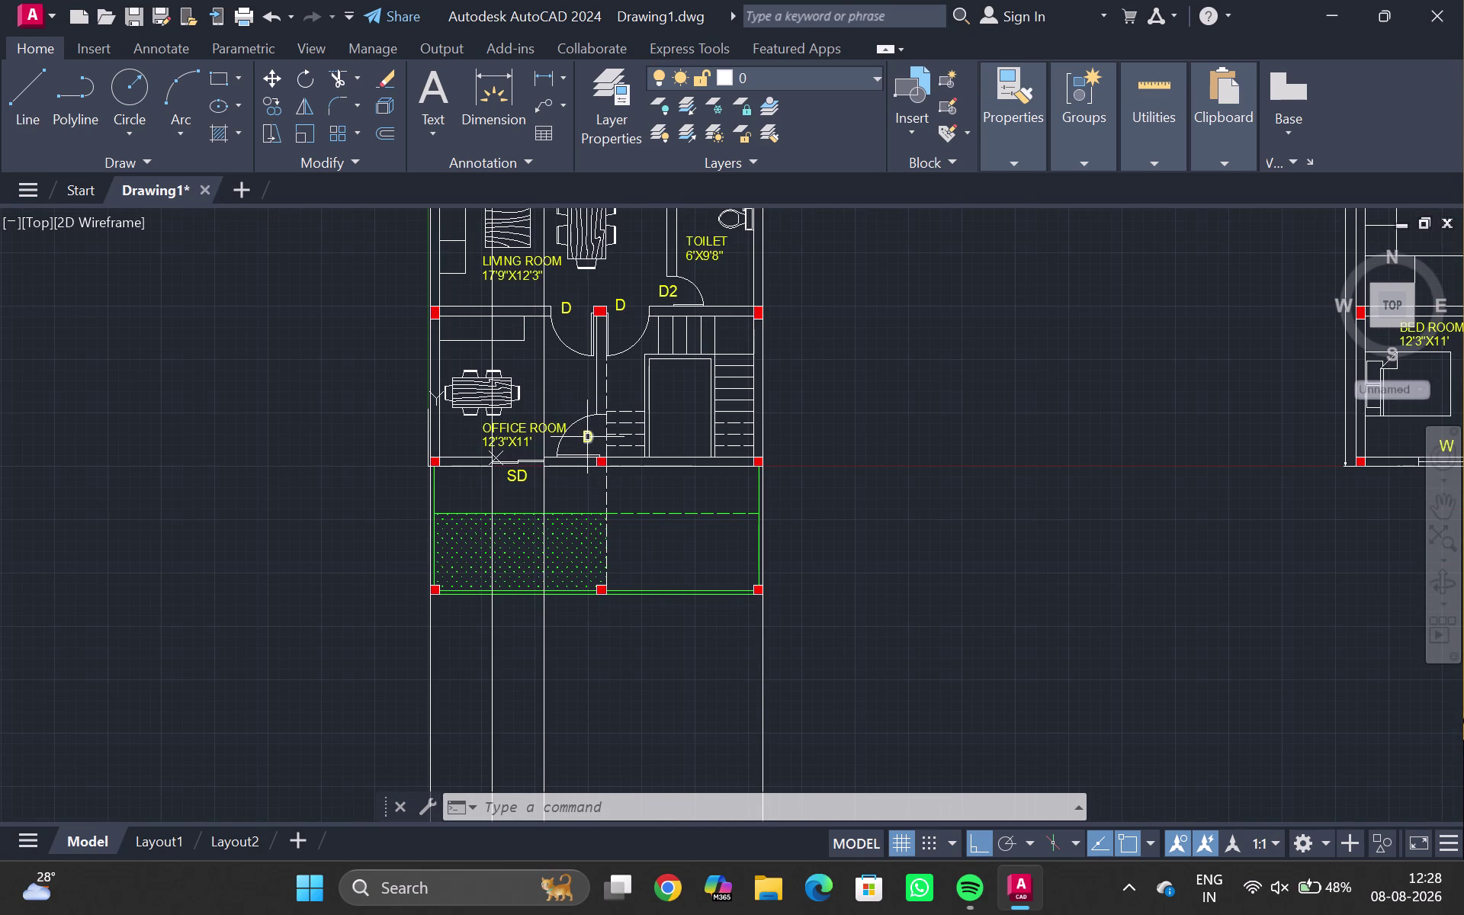
Project a vertical construction line through the column corner beside door D.
text(XL)
key(Return)
scroll(up, 3)
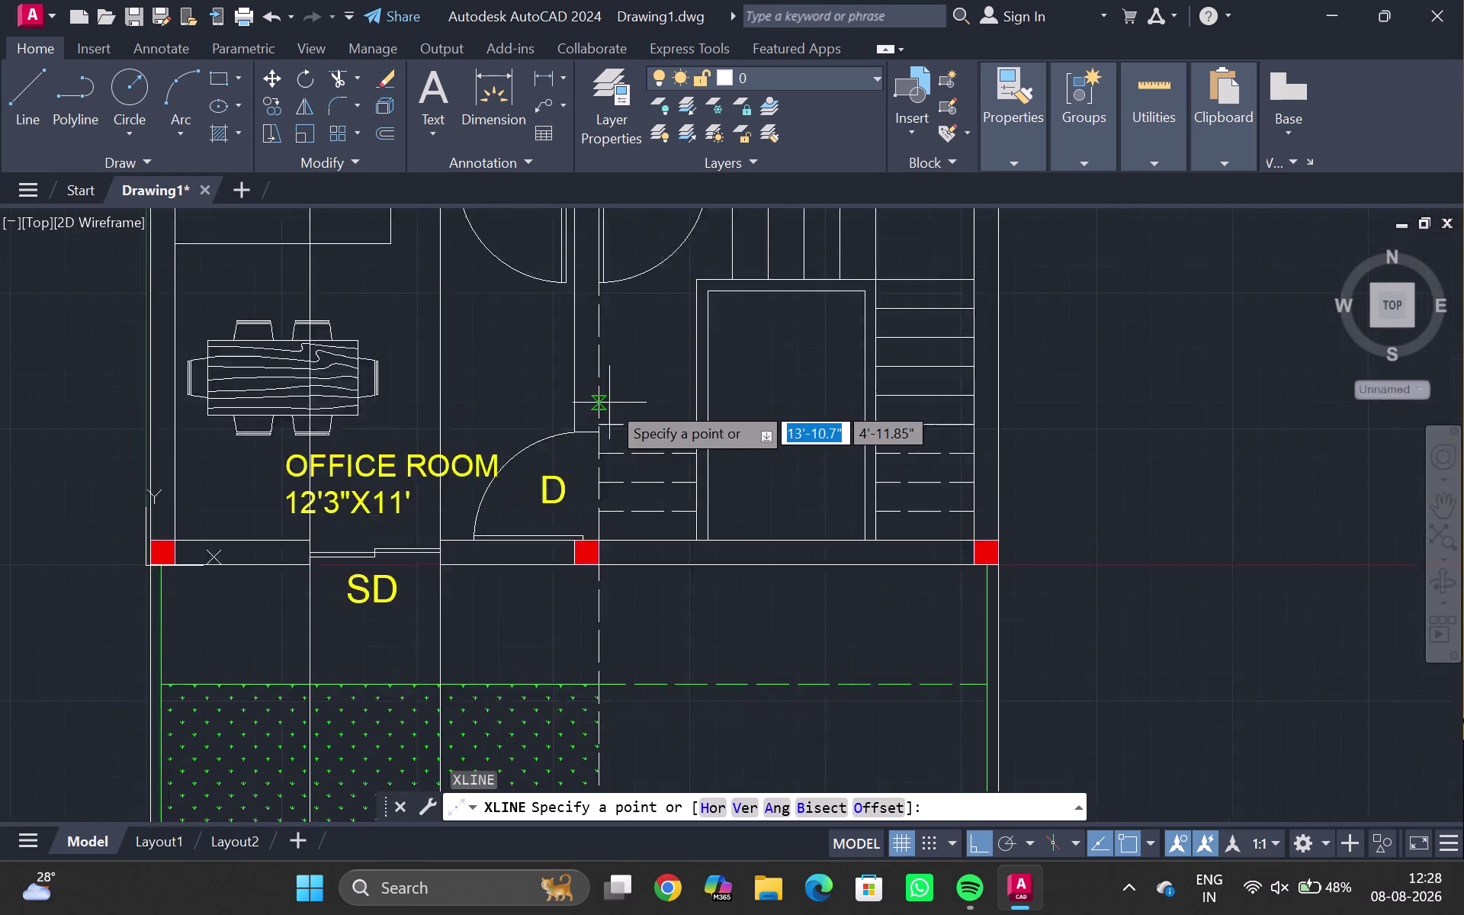
scroll(up, 3)
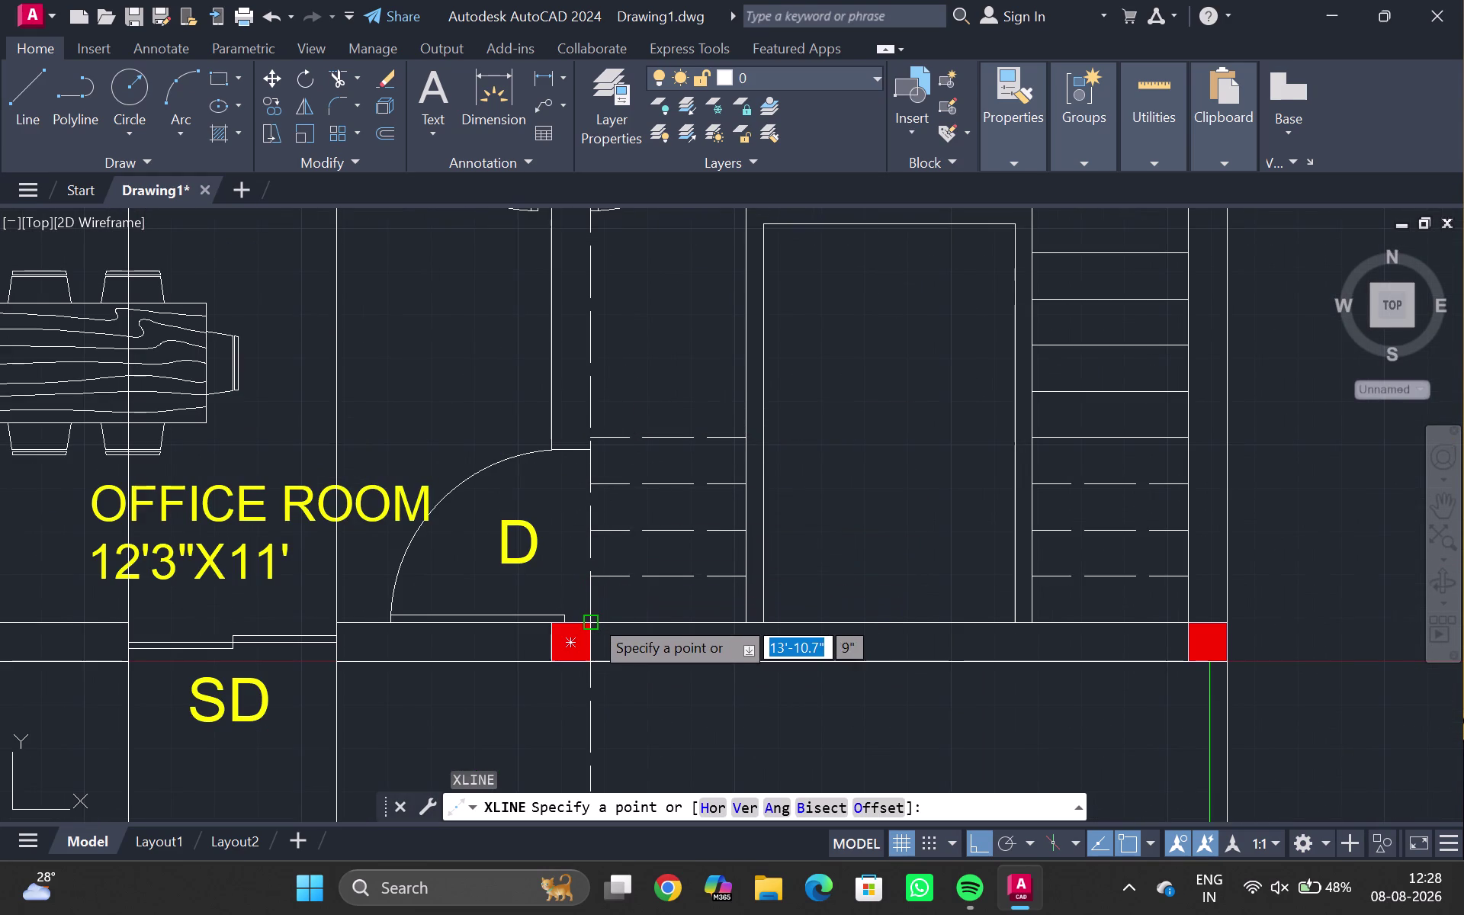
click(586, 617)
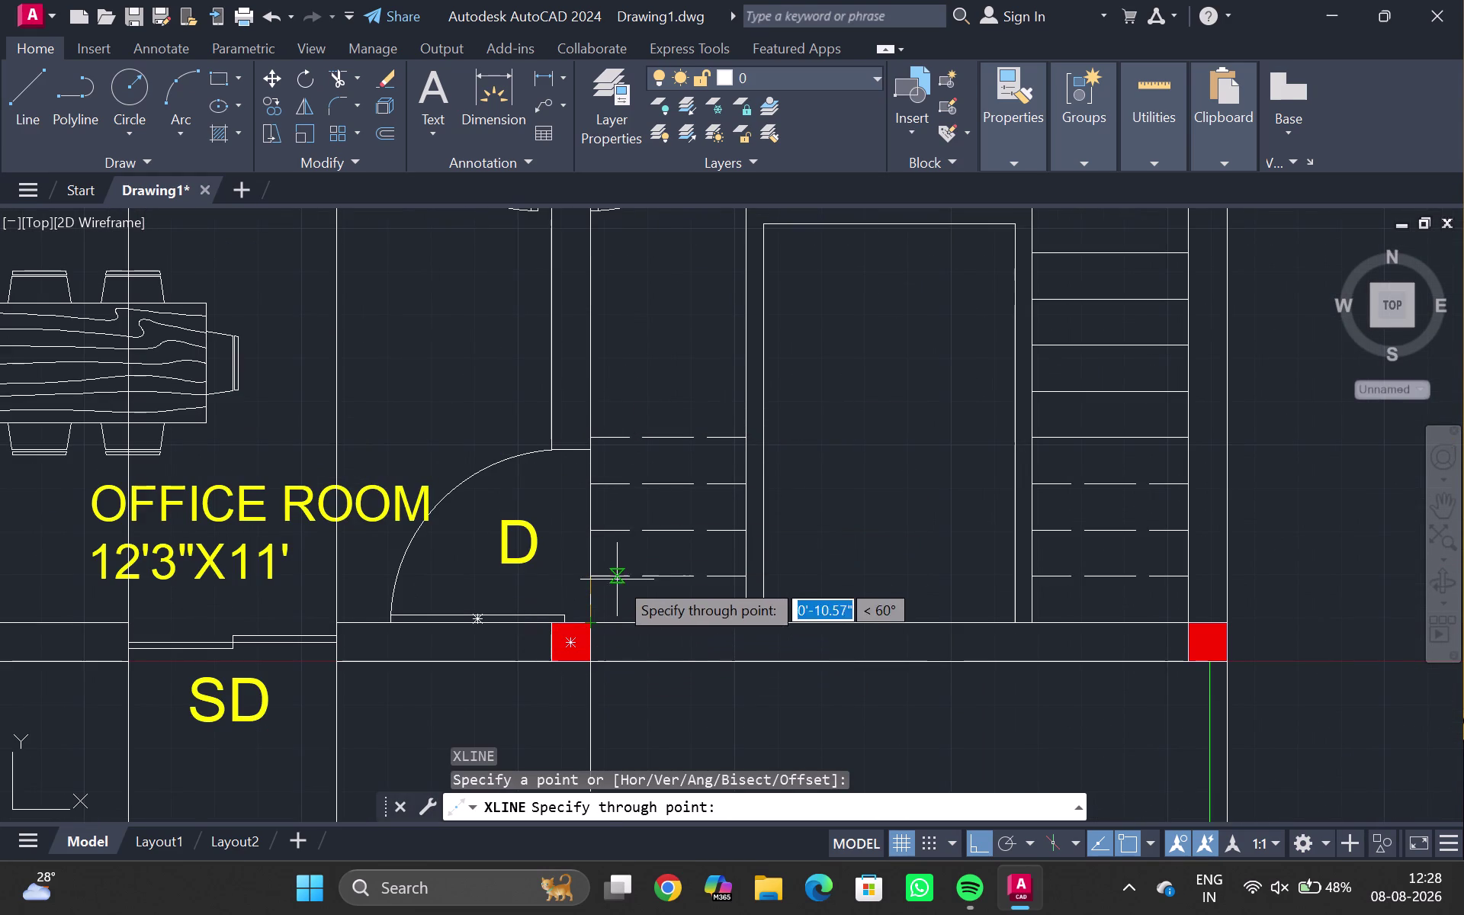
click(619, 325)
key(Escape)
scroll(down, 3)
middle_drag(740, 610, 679, 52)
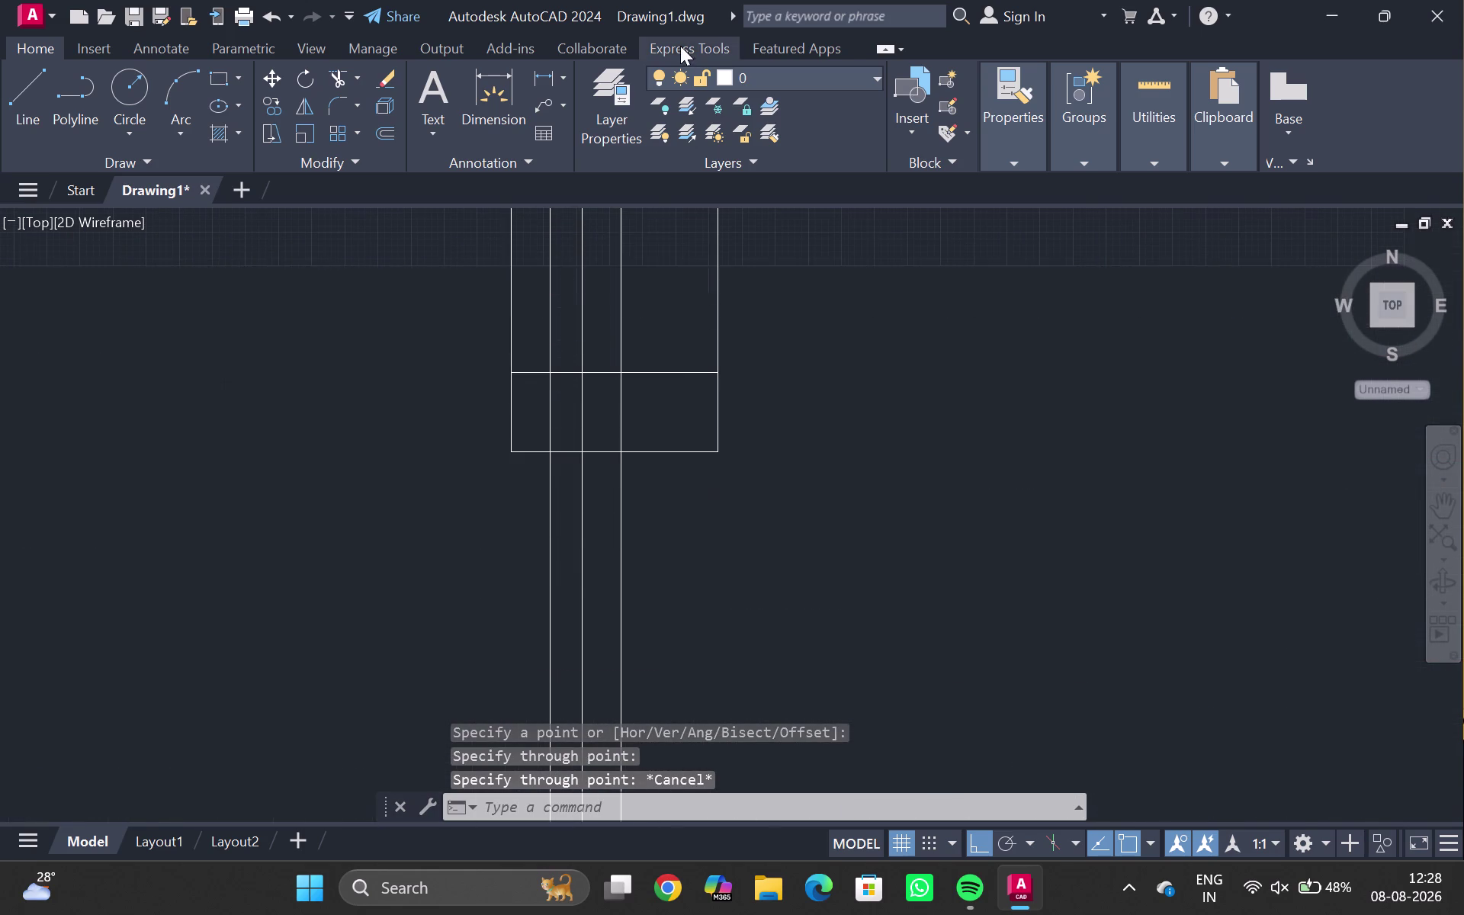
scroll(up, 3)
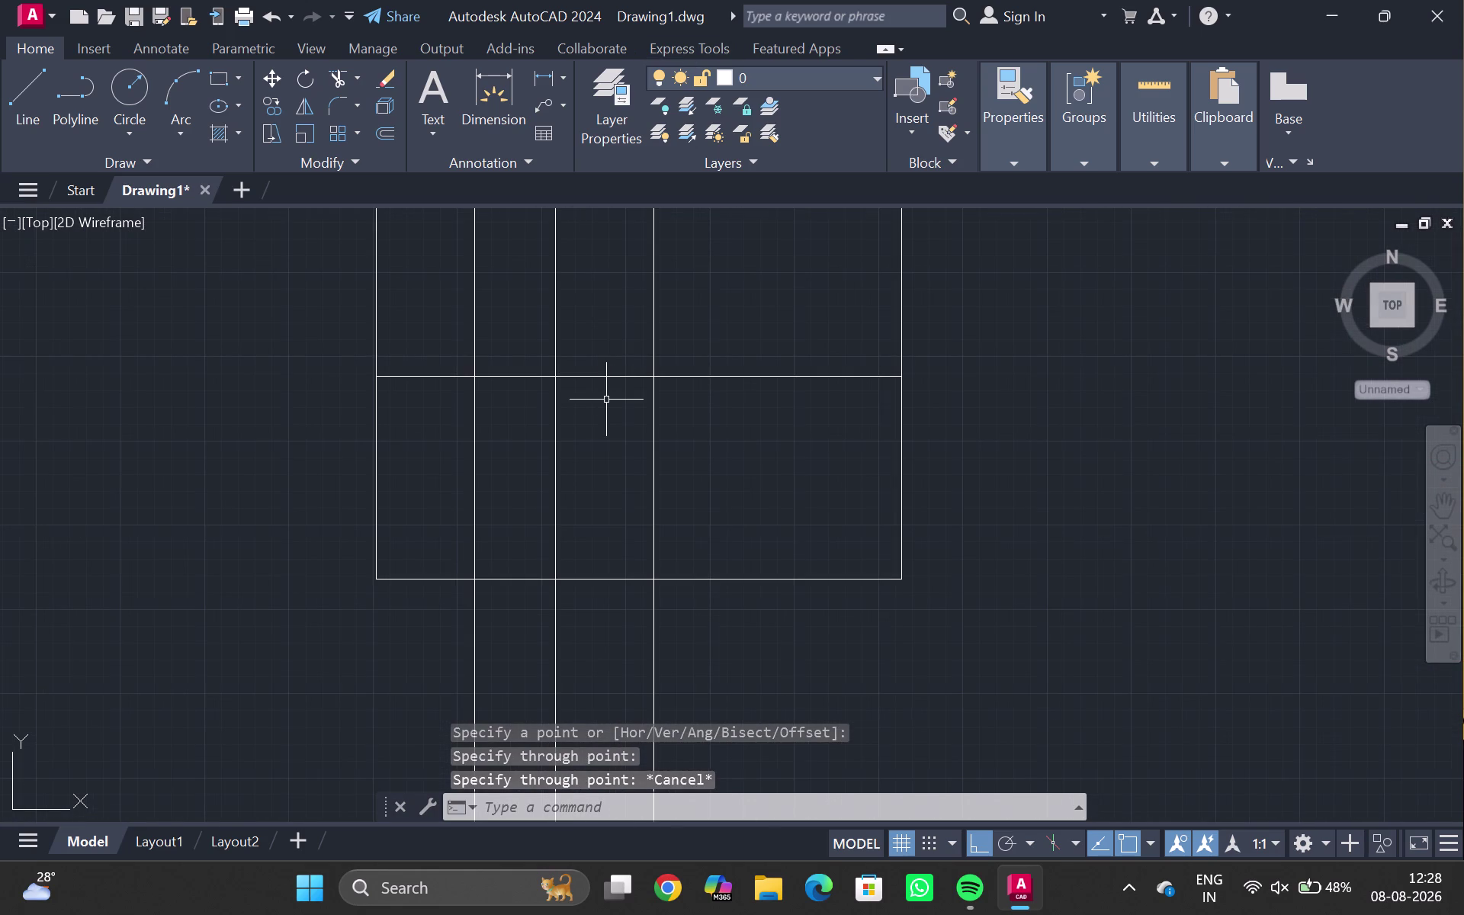
middle_click(606, 400)
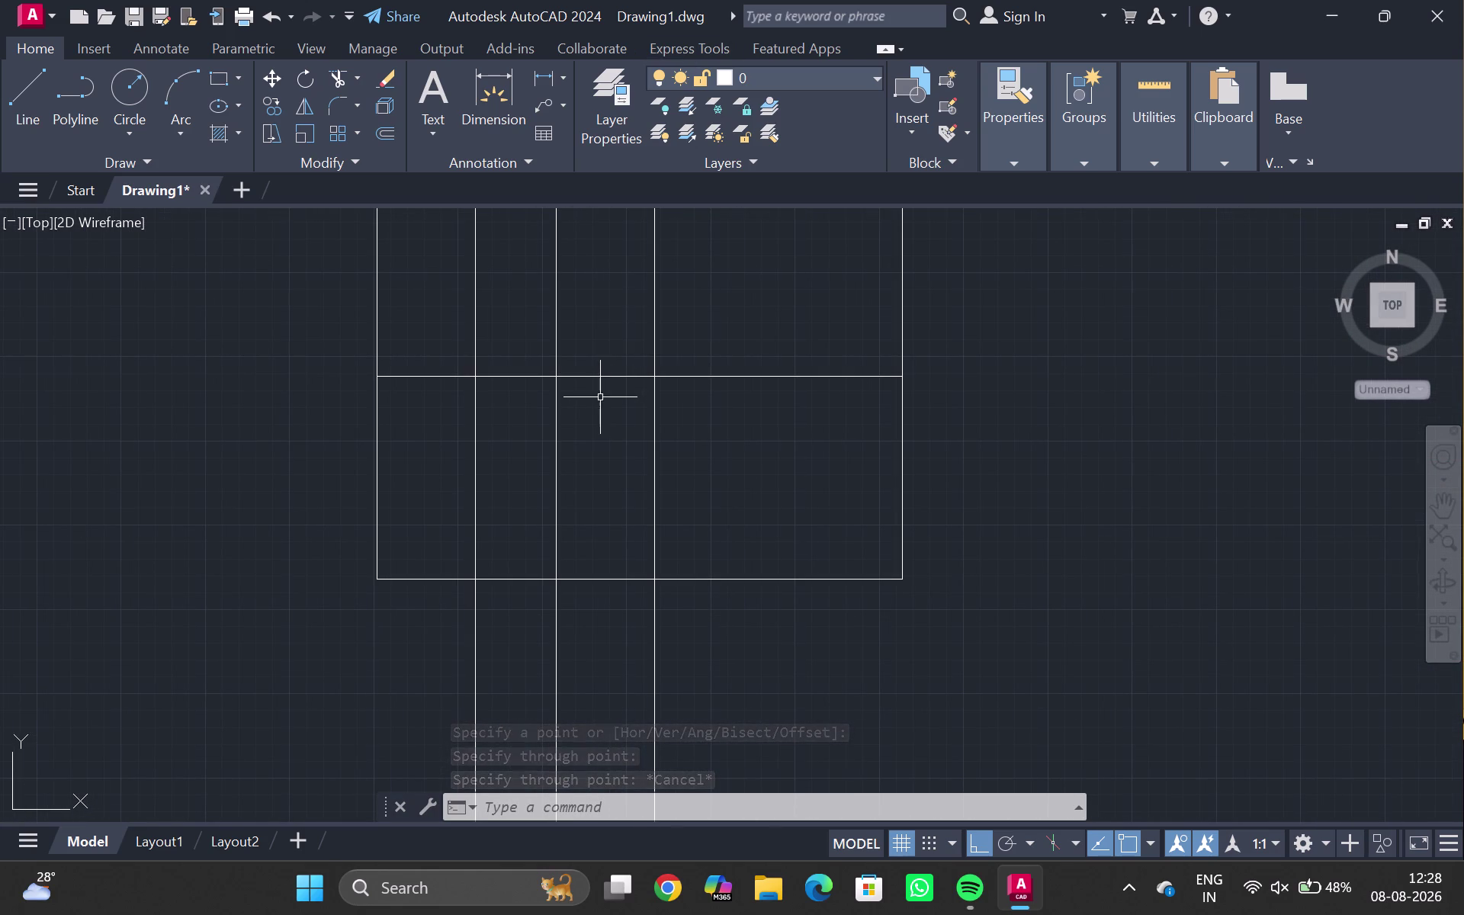
scroll(down, 3)
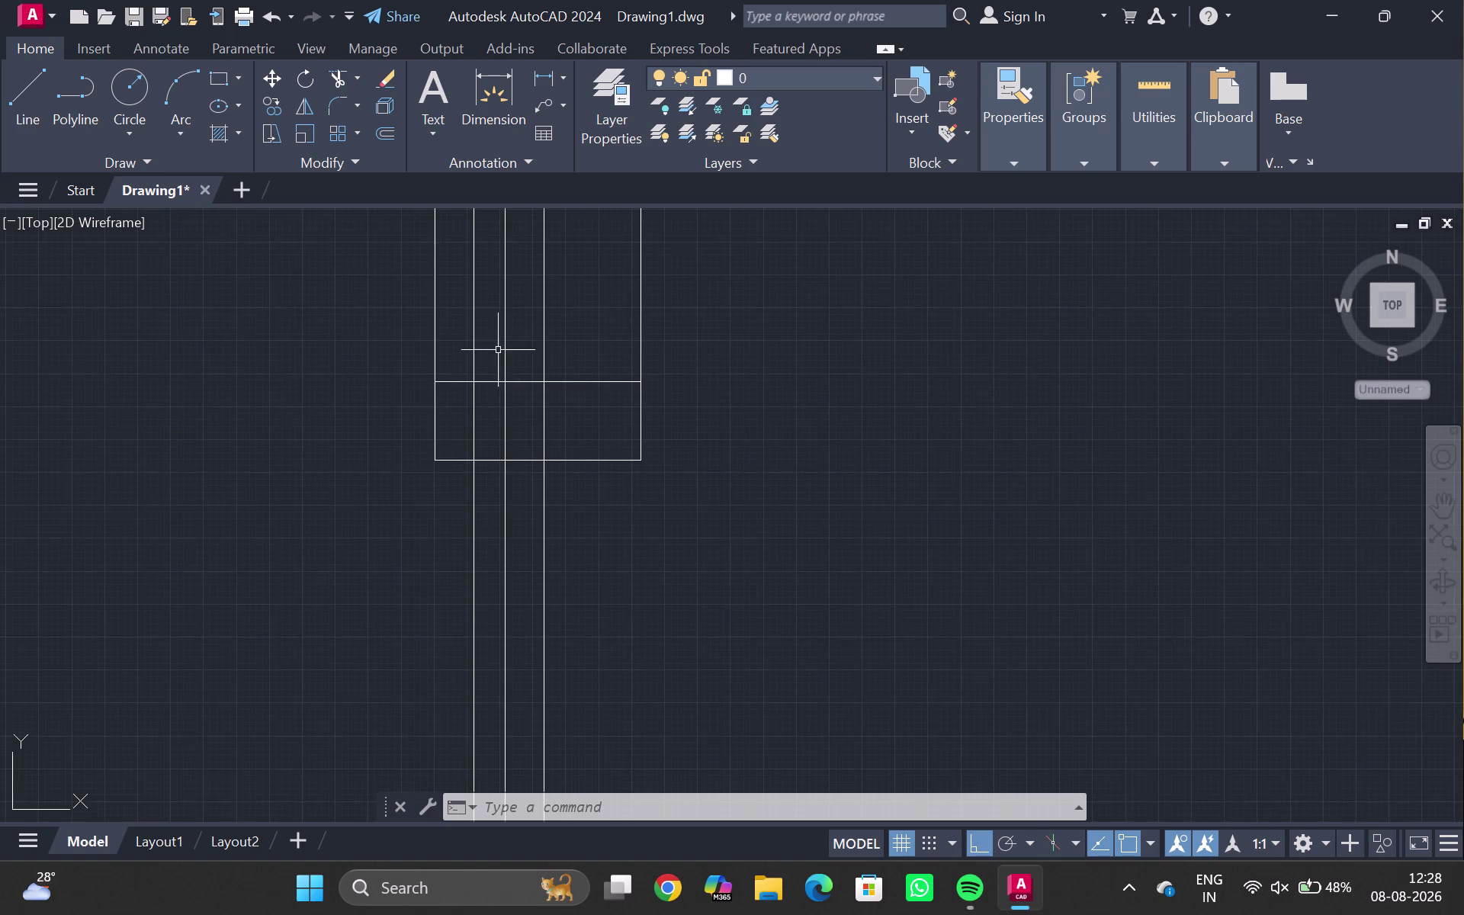
middle_drag(507, 336, 513, 556)
scroll(down, 3)
middle_drag(525, 369, 515, 459)
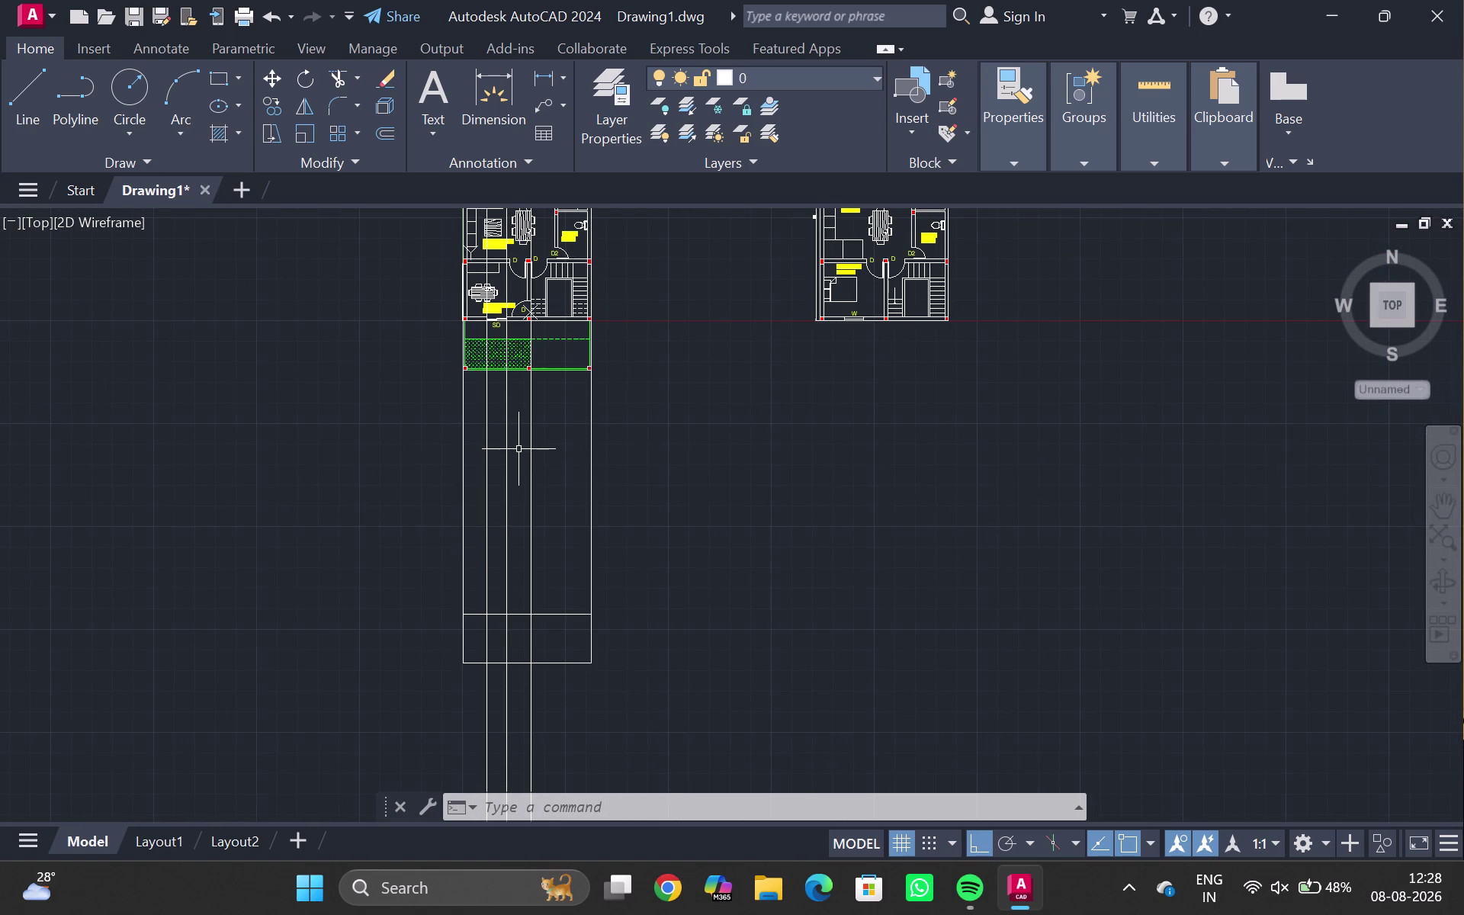
Fence-trim the construction lines out of the elevation's upper part.
text(TR)
key(Return)
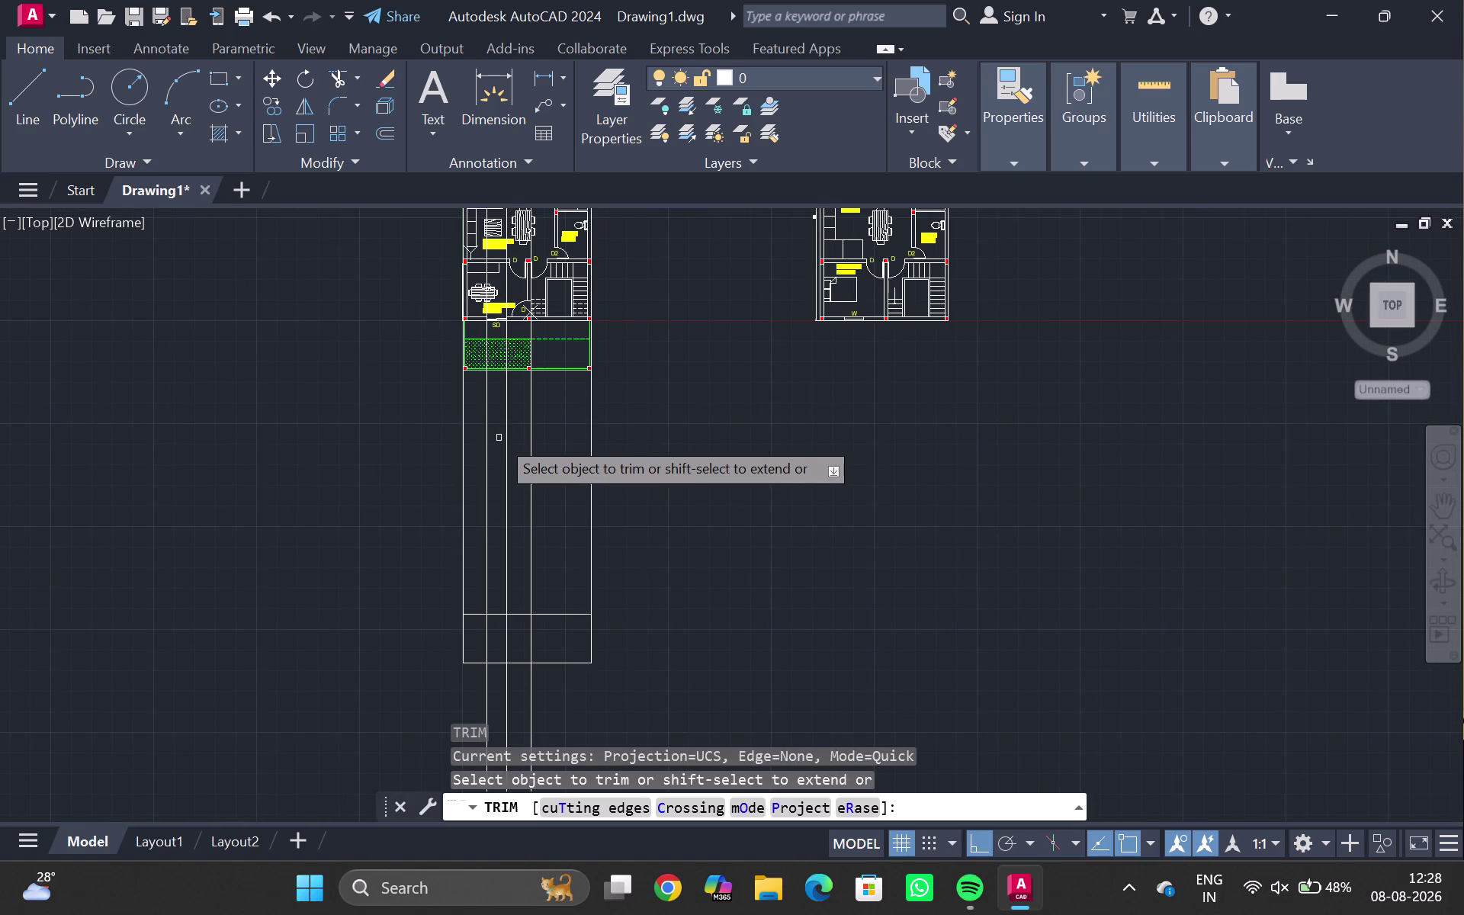
drag(571, 458, 480, 480)
key(Escape)
key(t)
key(r)
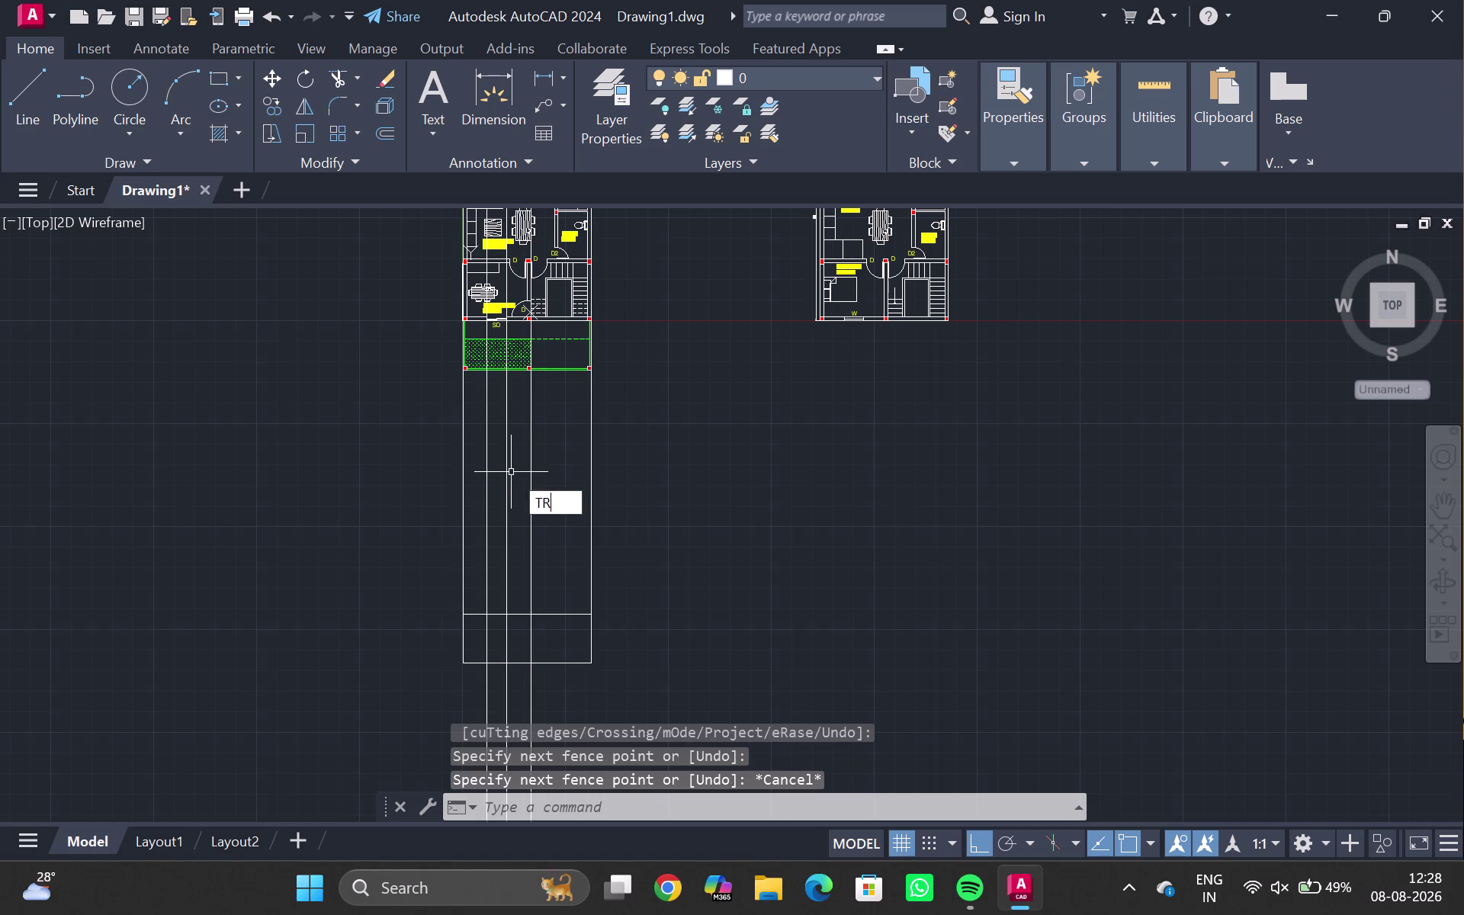
key(Return)
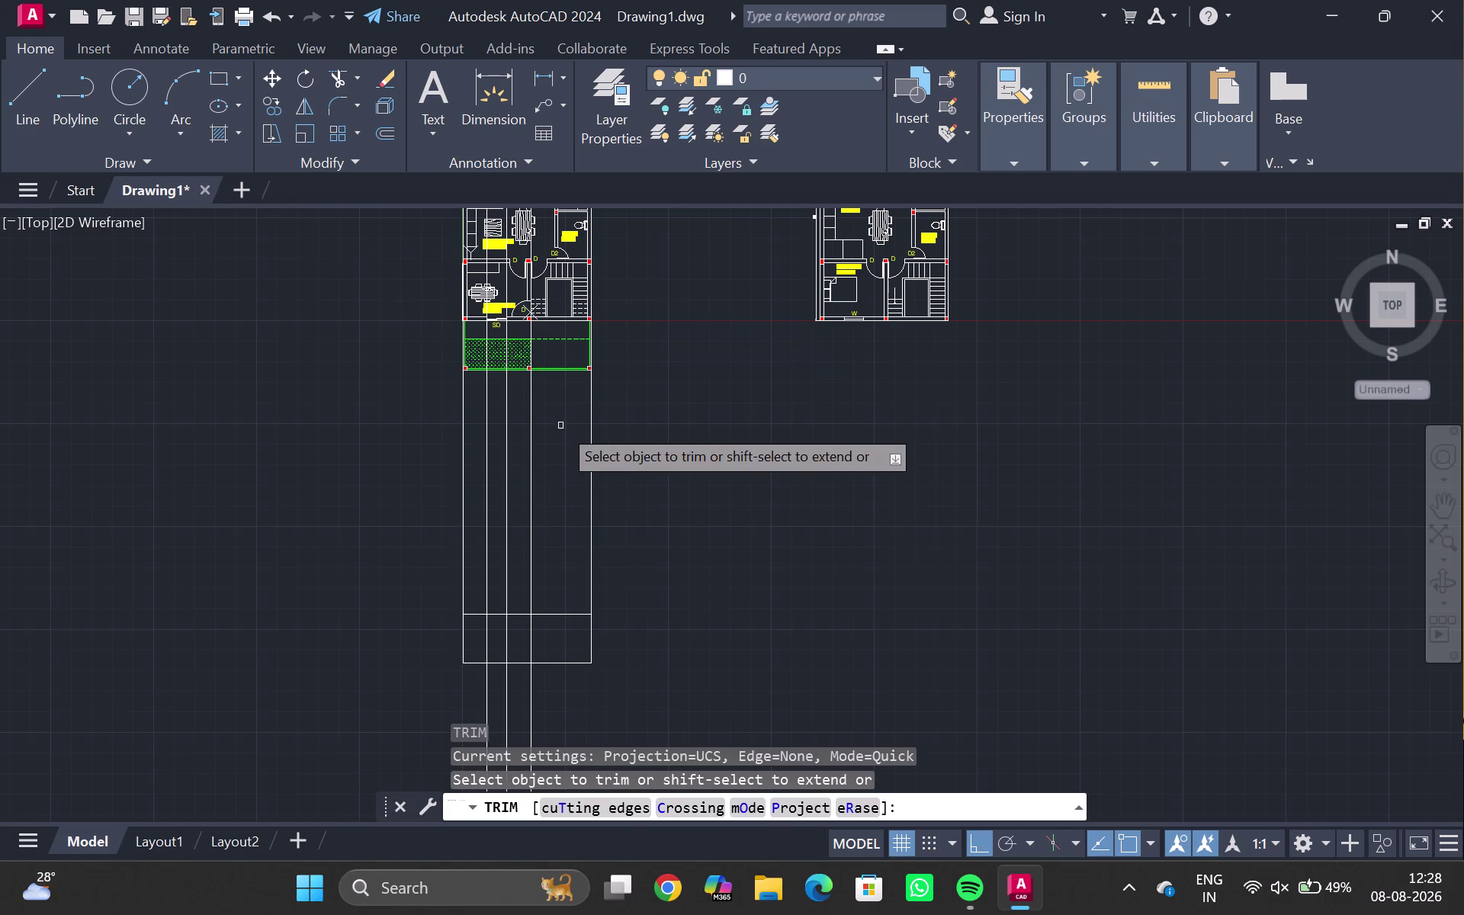
drag(561, 426, 485, 486)
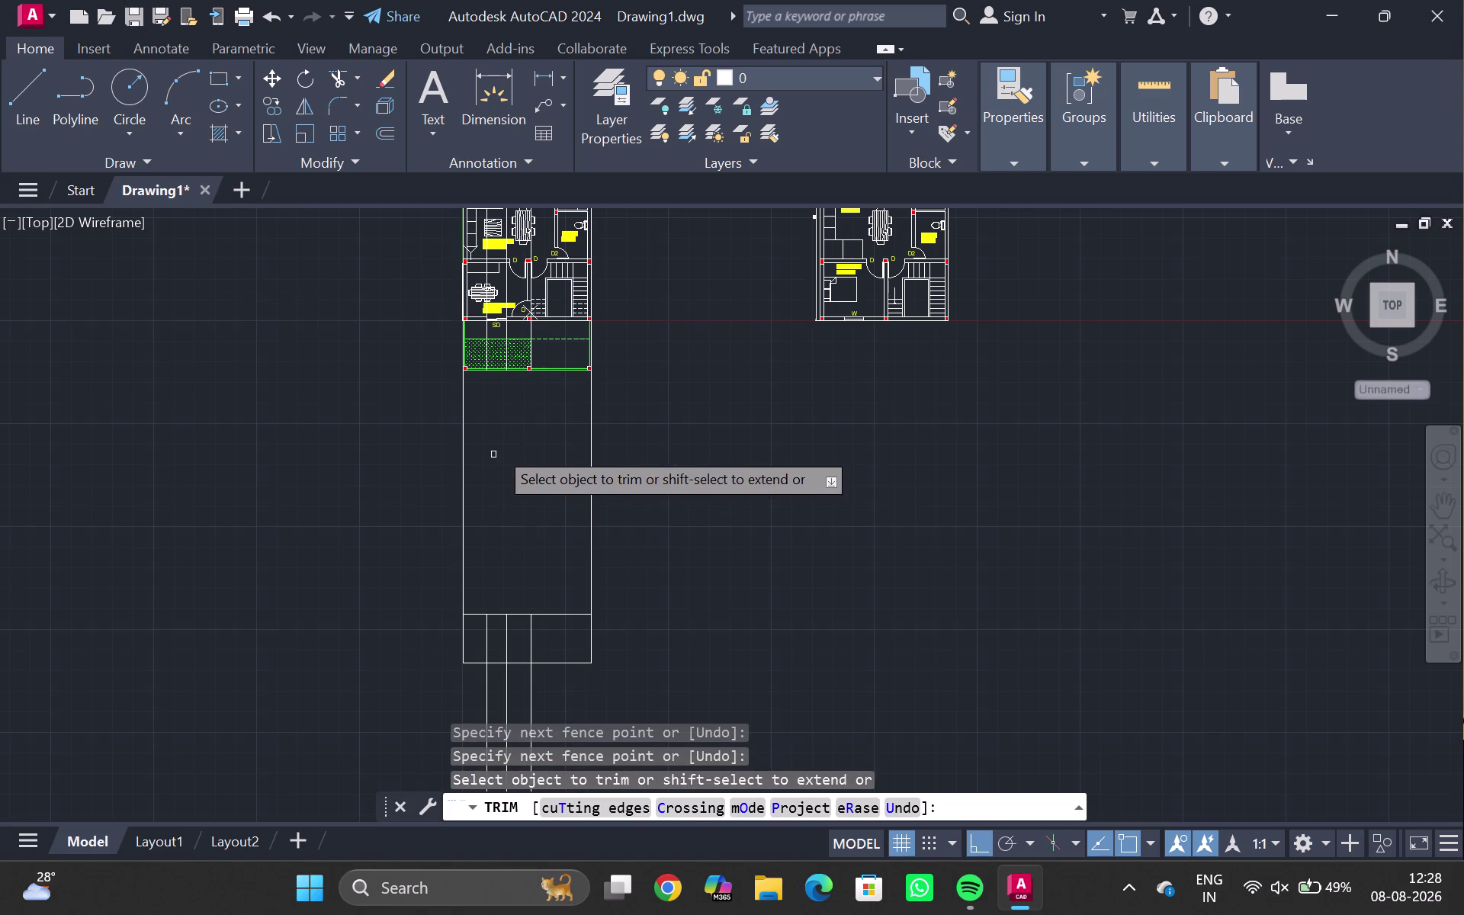
key(Escape)
Delete the three stray vertical projection lines in the porch.
middle_drag(509, 373, 522, 499)
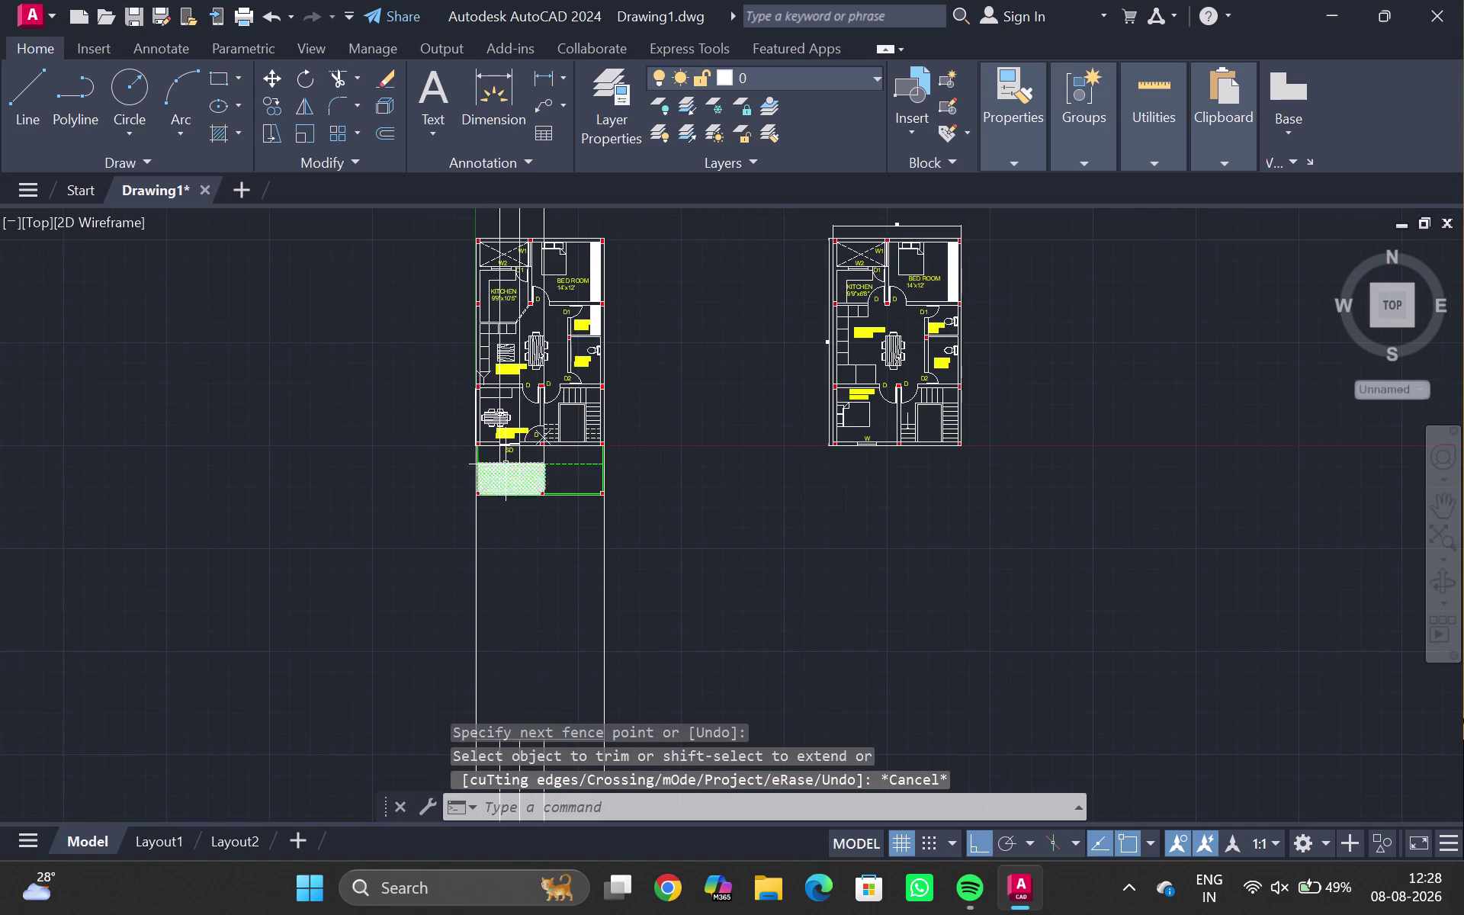
scroll(up, 3)
click(487, 456)
click(537, 462)
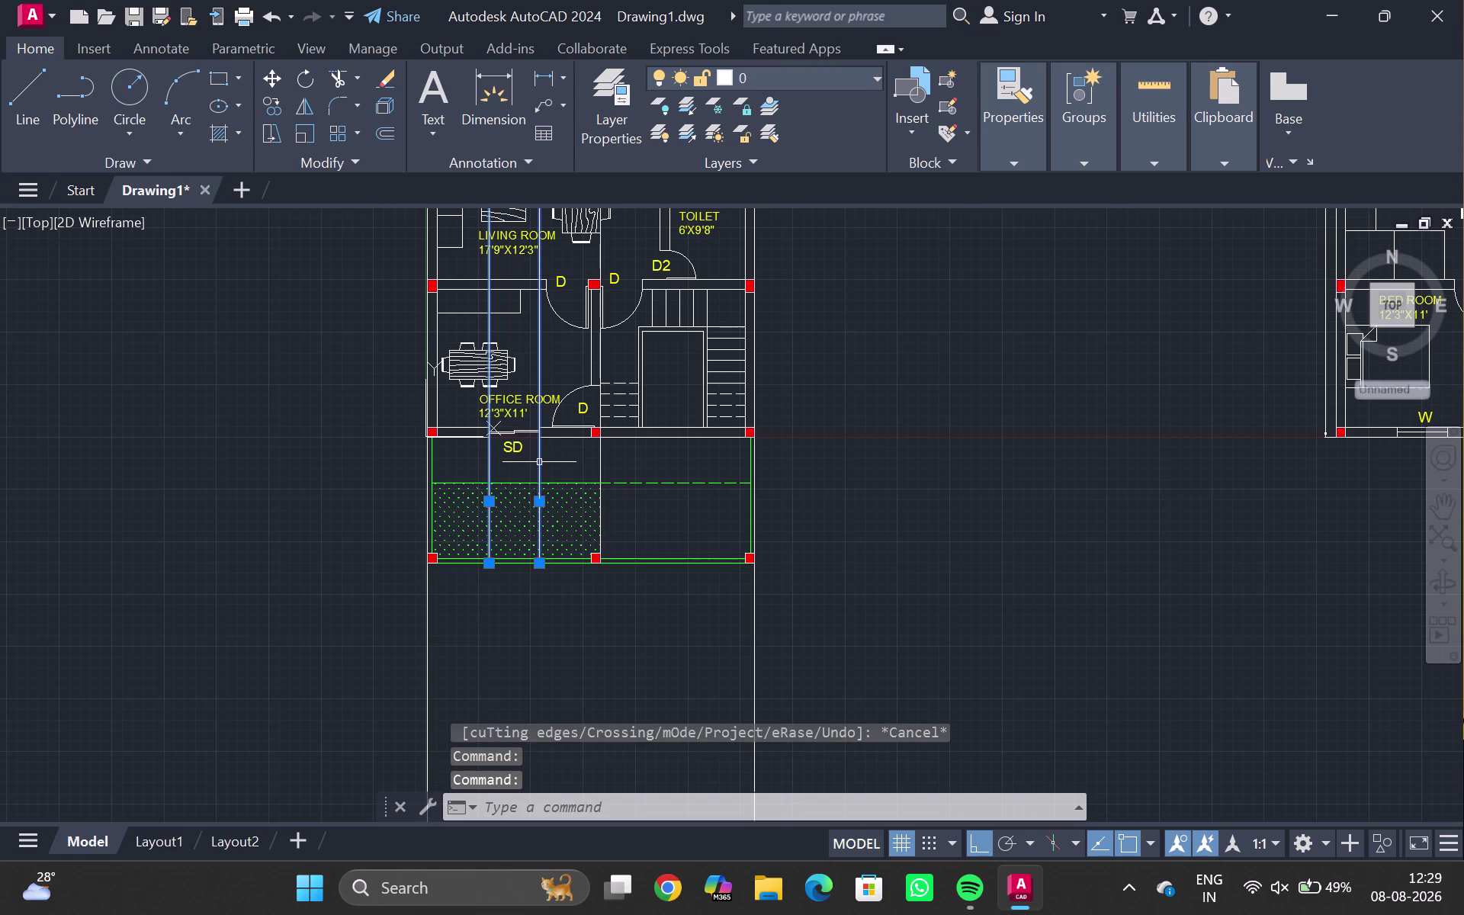
click(601, 455)
key(Delete)
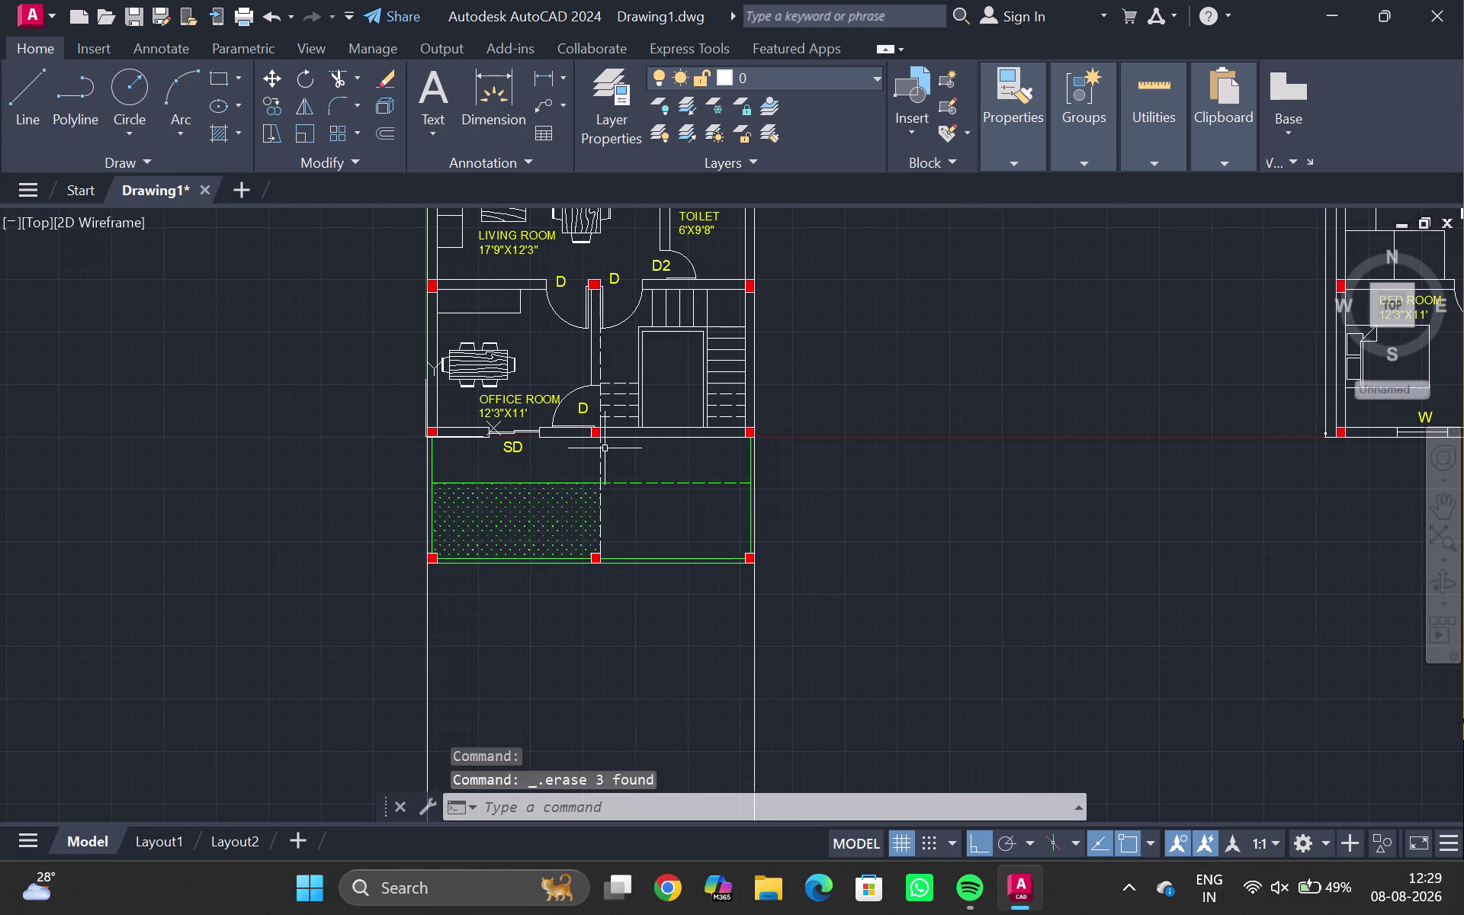
Run a fence trim across the lines below the plan.
scroll(down, 3)
middle_drag(629, 654, 594, 0)
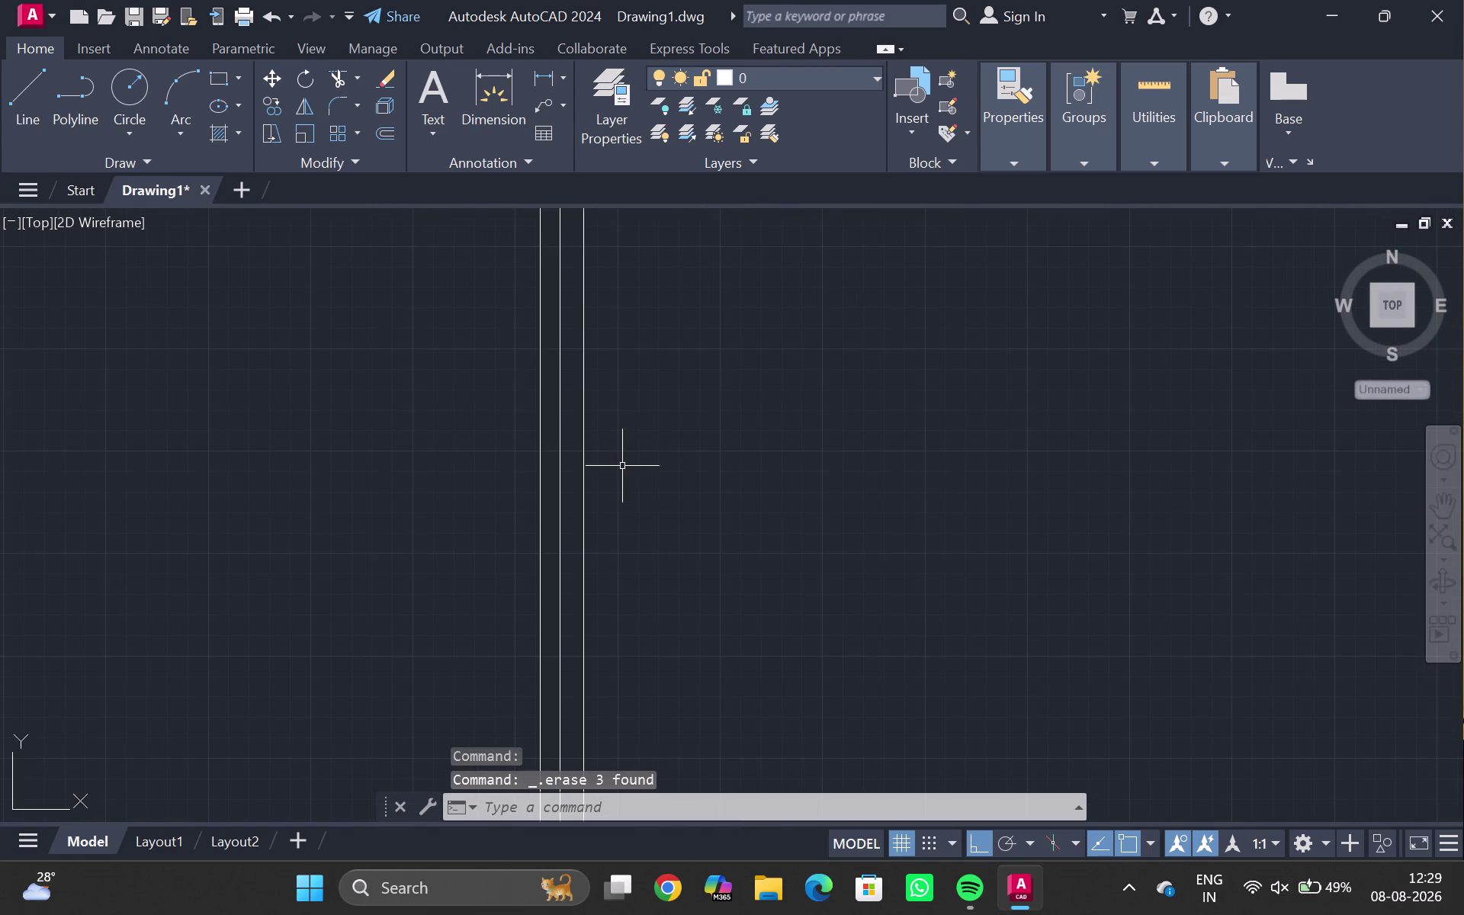
text(TR)
key(Return)
drag(625, 478, 0, 527)
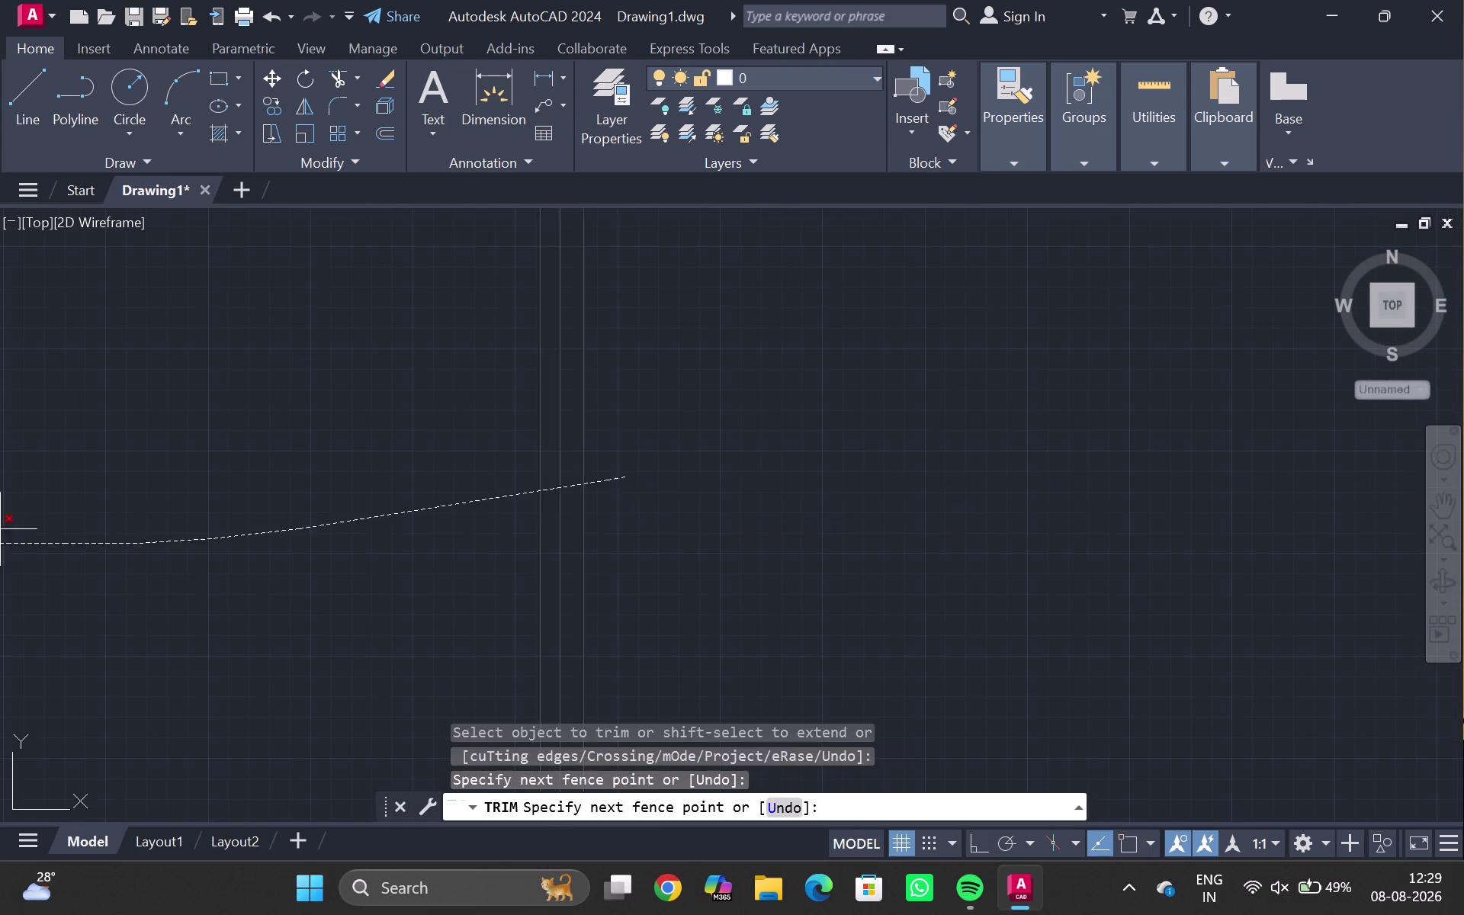
drag(0, 527, 0, 525)
scroll(down, 3)
key(Escape)
Undo that trim and return the view to the elevation outline.
middle_drag(419, 445, 426, 569)
scroll(up, 3)
scroll(up, 3)
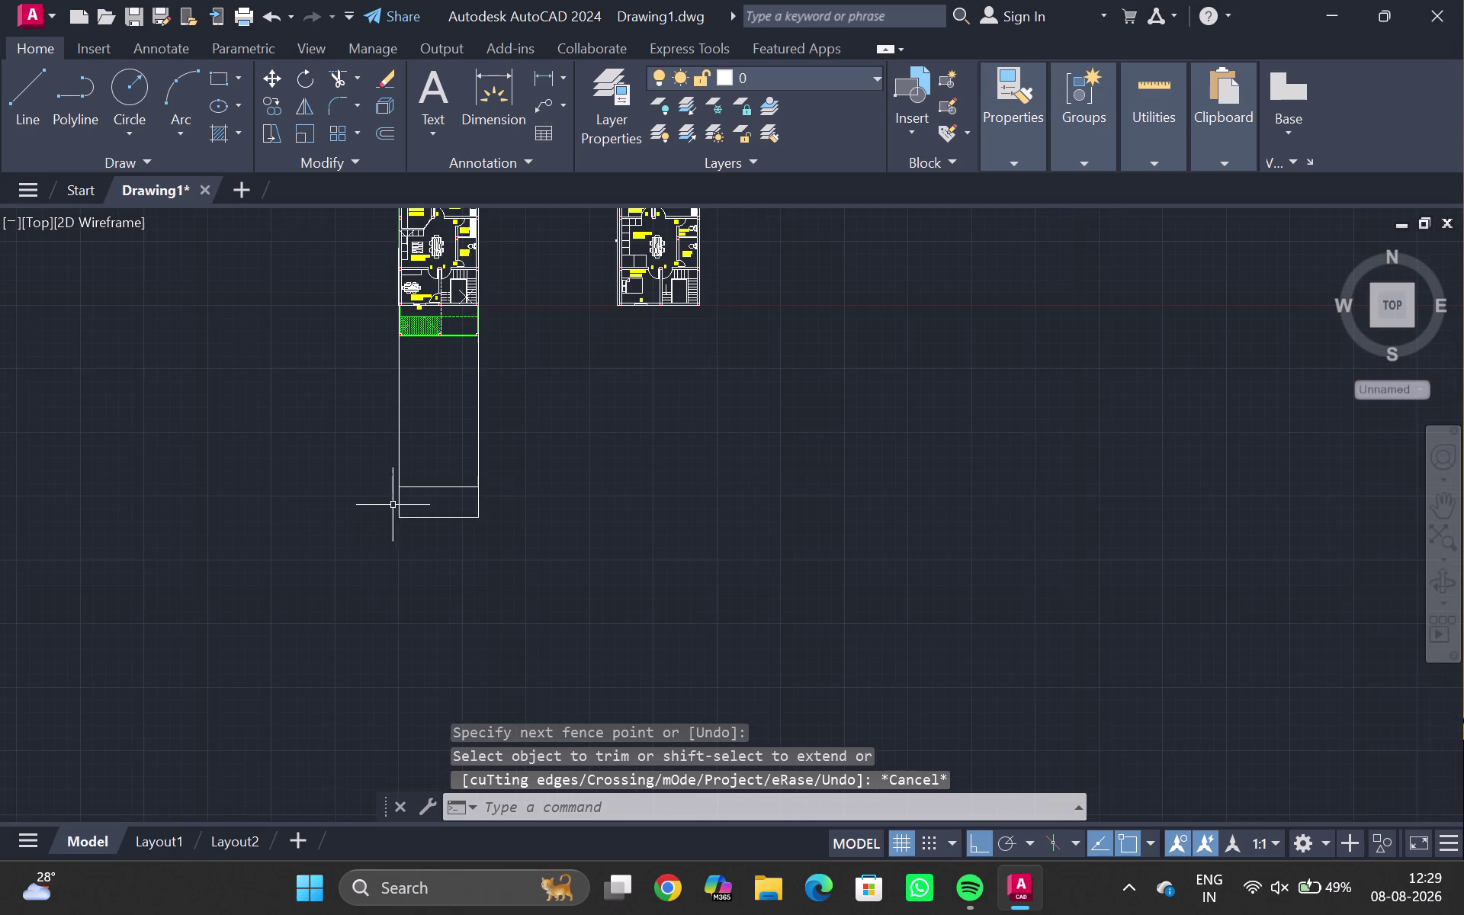
scroll(up, 3)
key(ctrl+z)
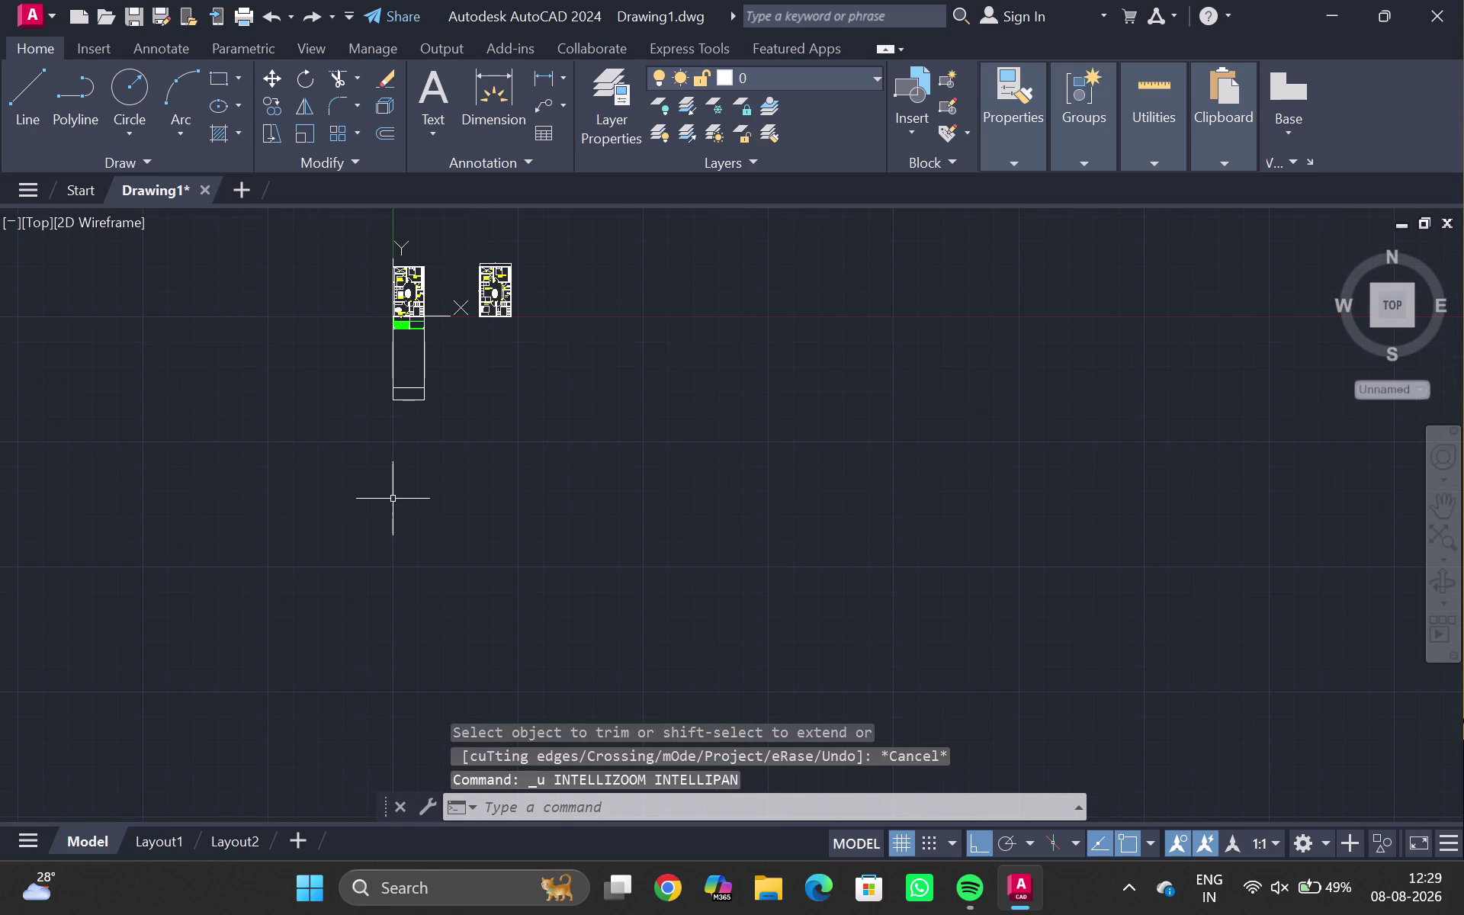
key(ctrl+z)
scroll(down, 3)
middle_drag(485, 456, 449, 649)
scroll(up, 3)
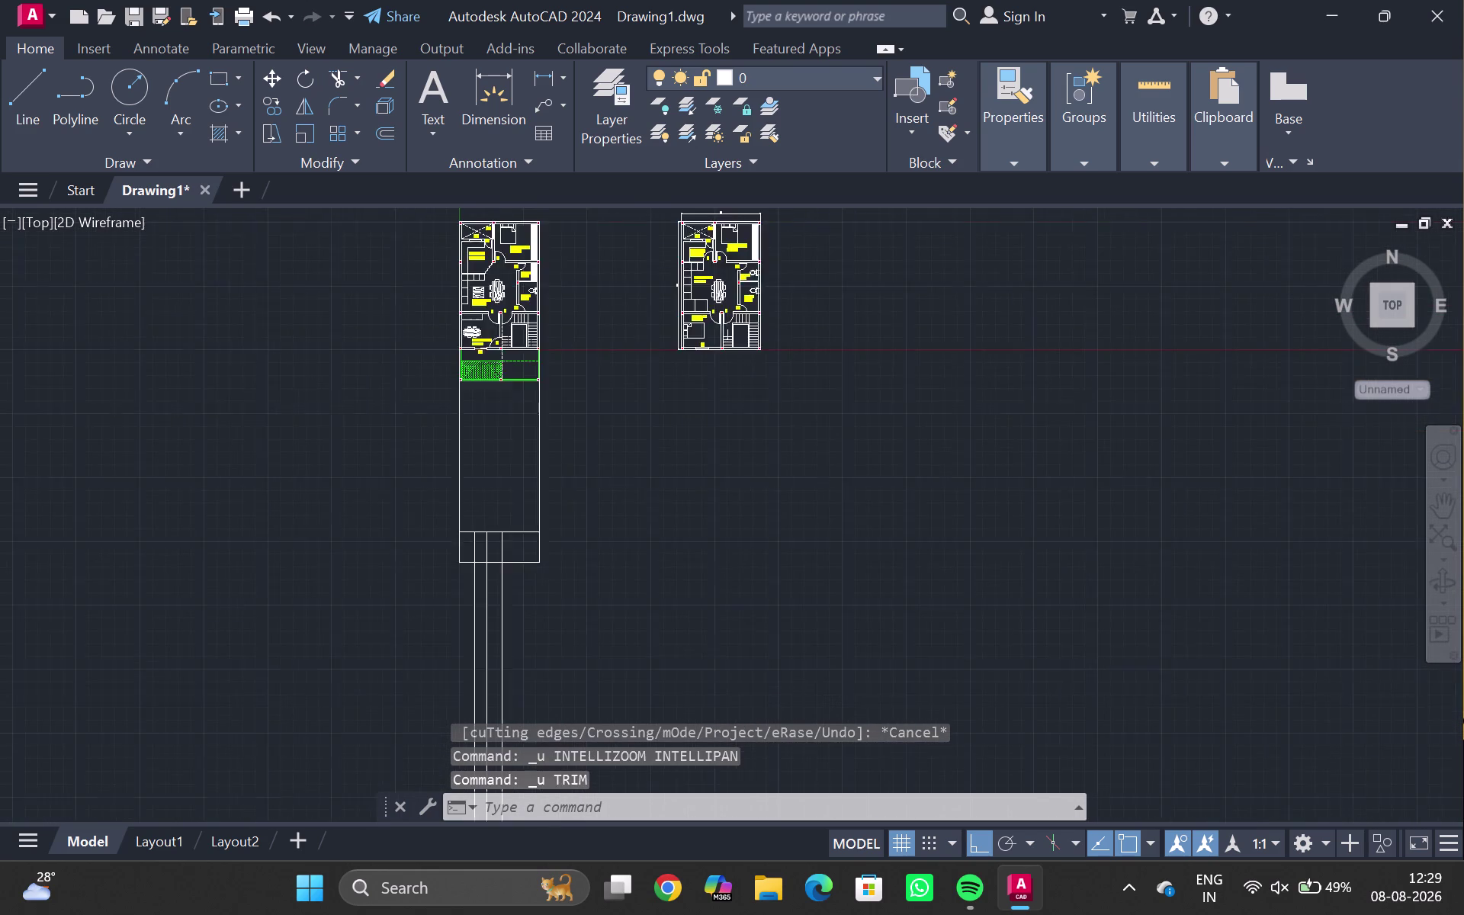
scroll(up, 3)
Trim the vertical lines below the outline's bottom edge with a fence.
text(TR)
key(Return)
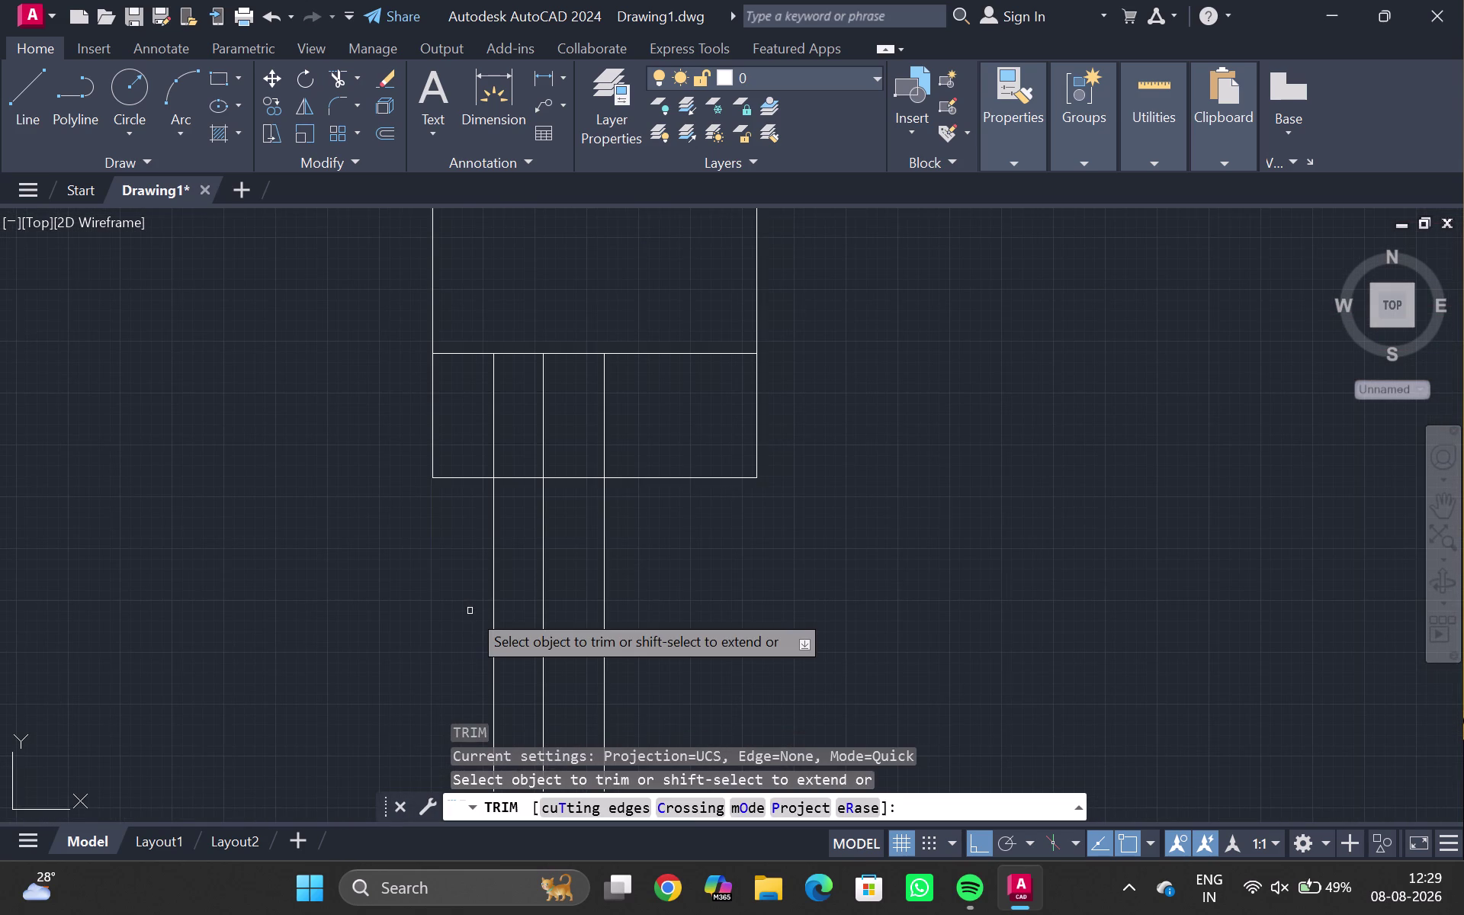
drag(482, 583, 653, 582)
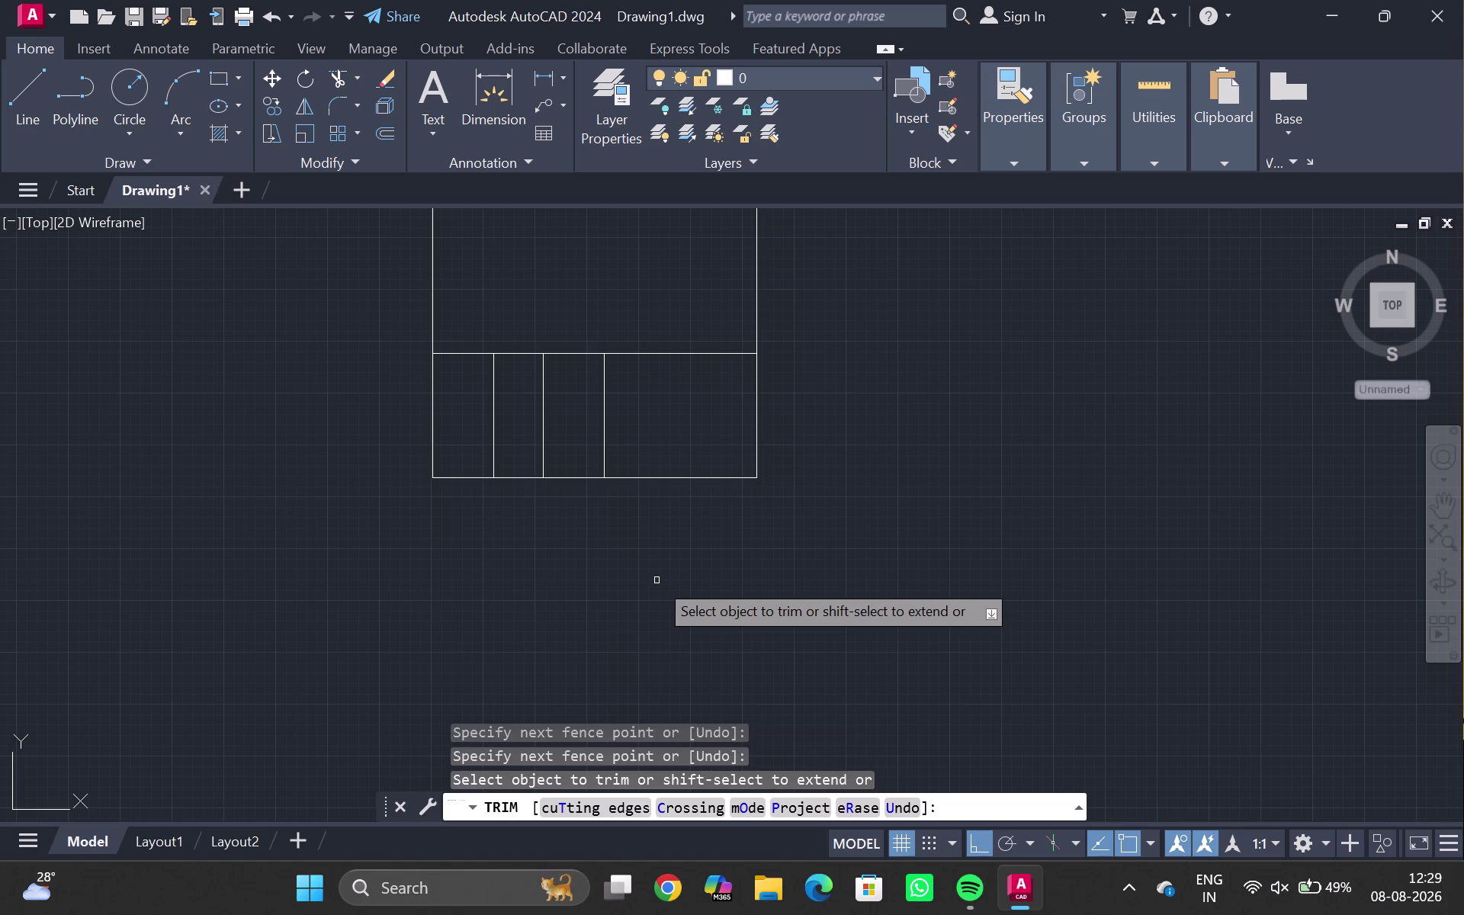
key(Escape)
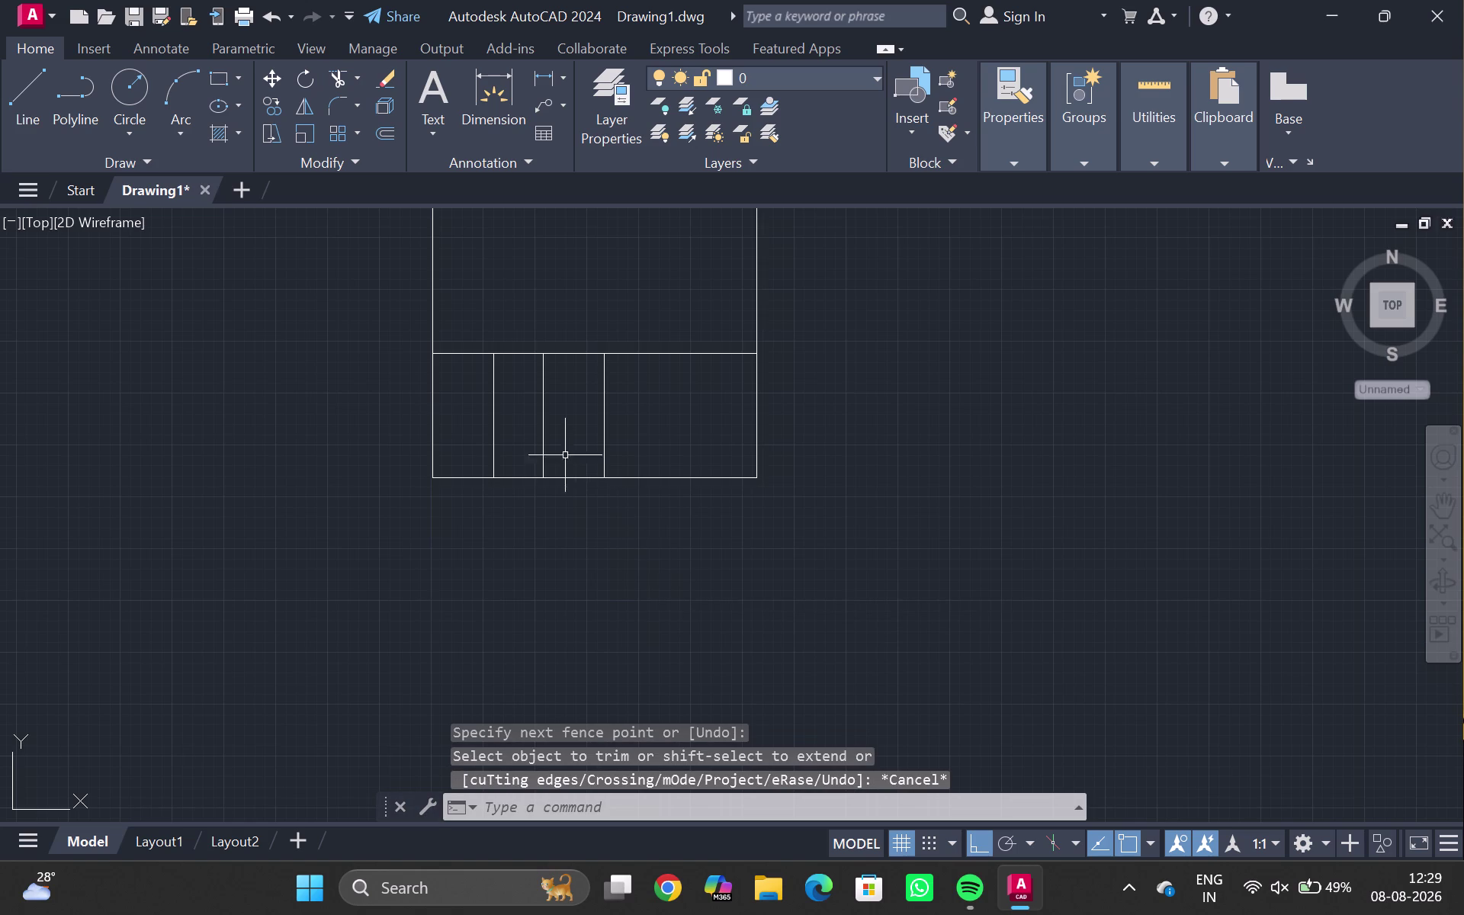
Pan and zoom around the trimmed outline to inspect the bottom band.
scroll(up, 3)
middle_drag(400, 444, 482, 510)
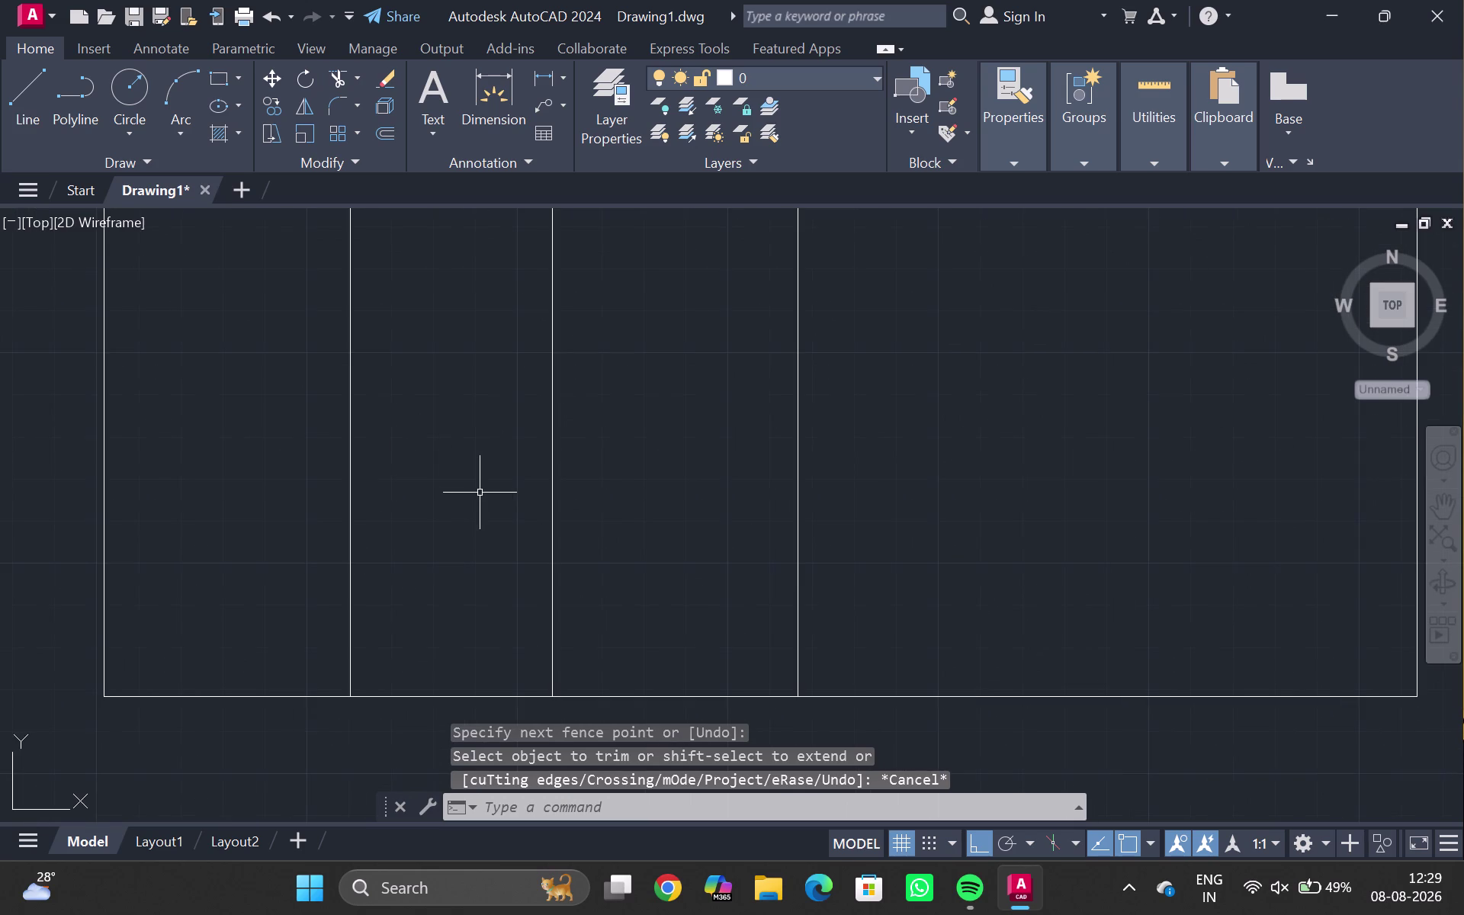
scroll(up, 3)
scroll(down, 3)
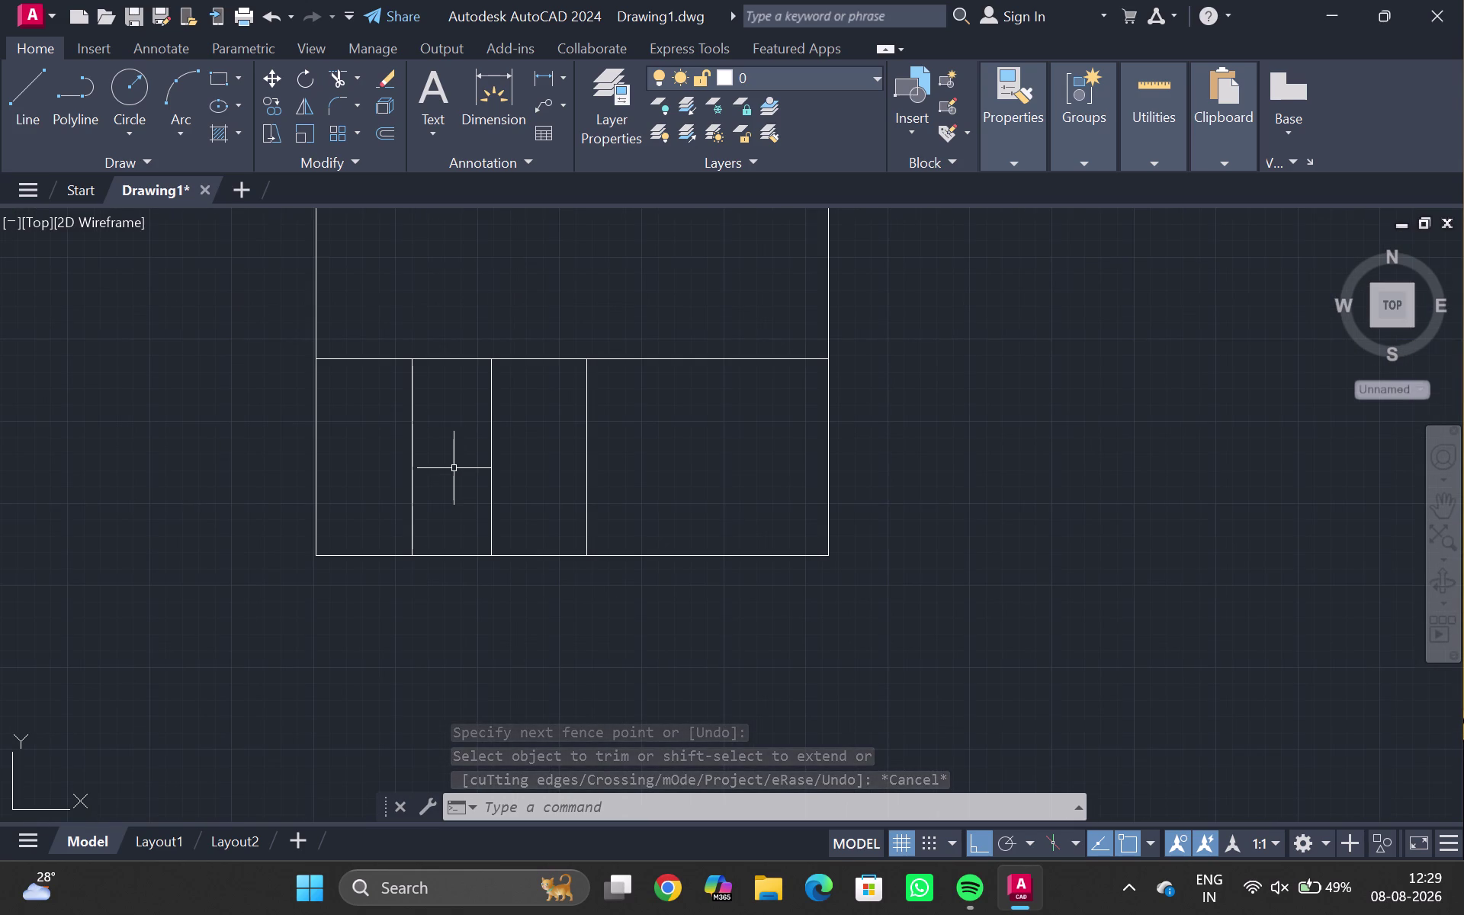
scroll(down, 3)
scroll(up, 3)
scroll(up, 3)
middle_drag(454, 468, 404, 690)
scroll(down, 3)
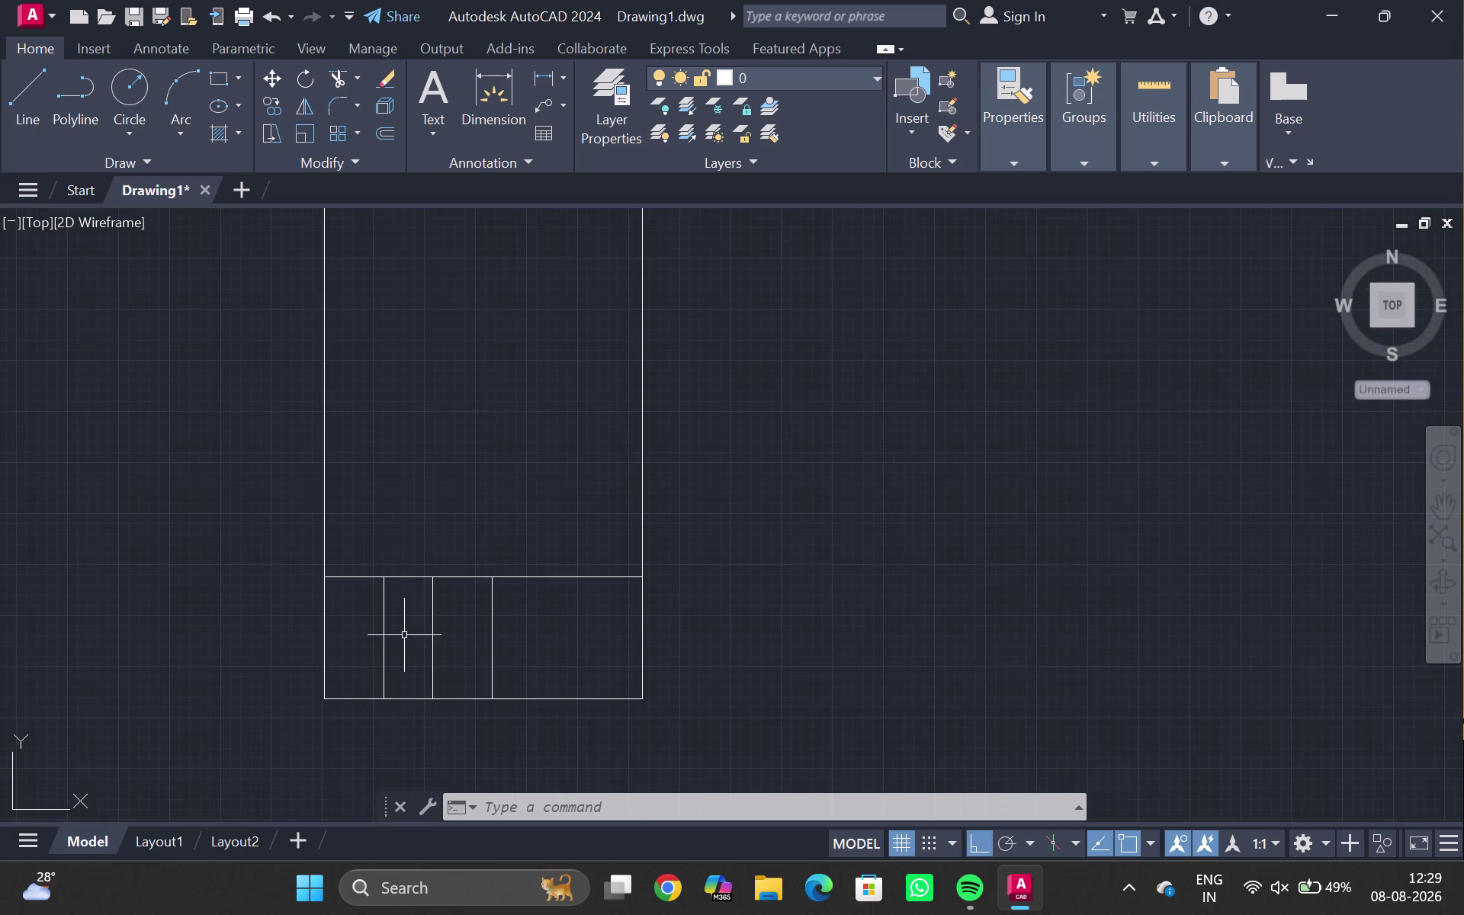
middle_drag(492, 462, 474, 542)
scroll(down, 3)
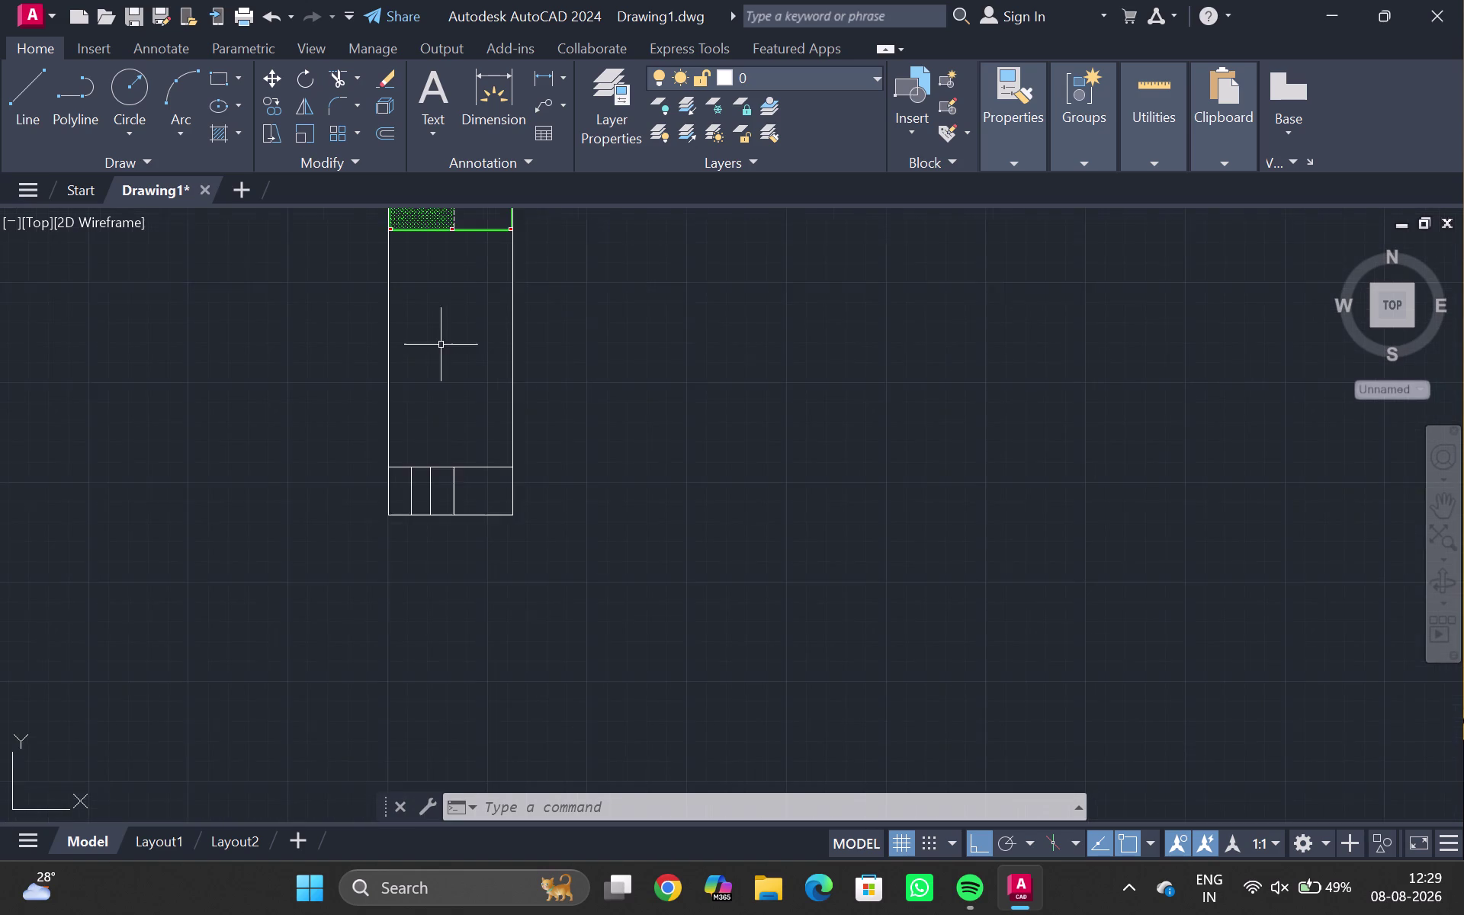
middle_drag(441, 345, 392, 761)
scroll(up, 3)
Measure the sliding-door opening with a trial DLI dimension (4'), then cancel it.
scroll(up, 3)
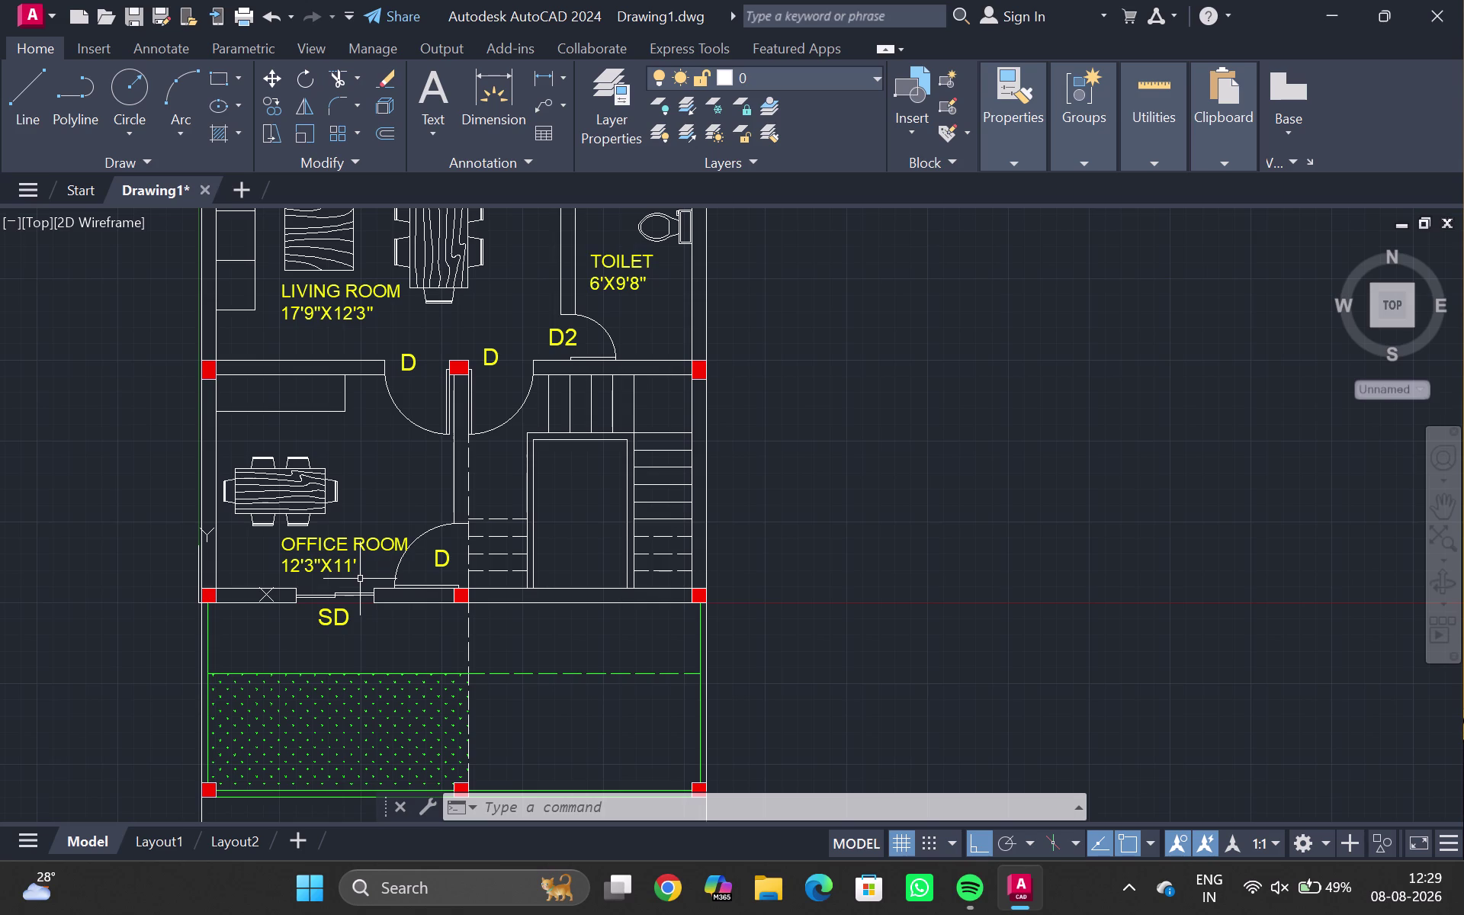
scroll(up, 3)
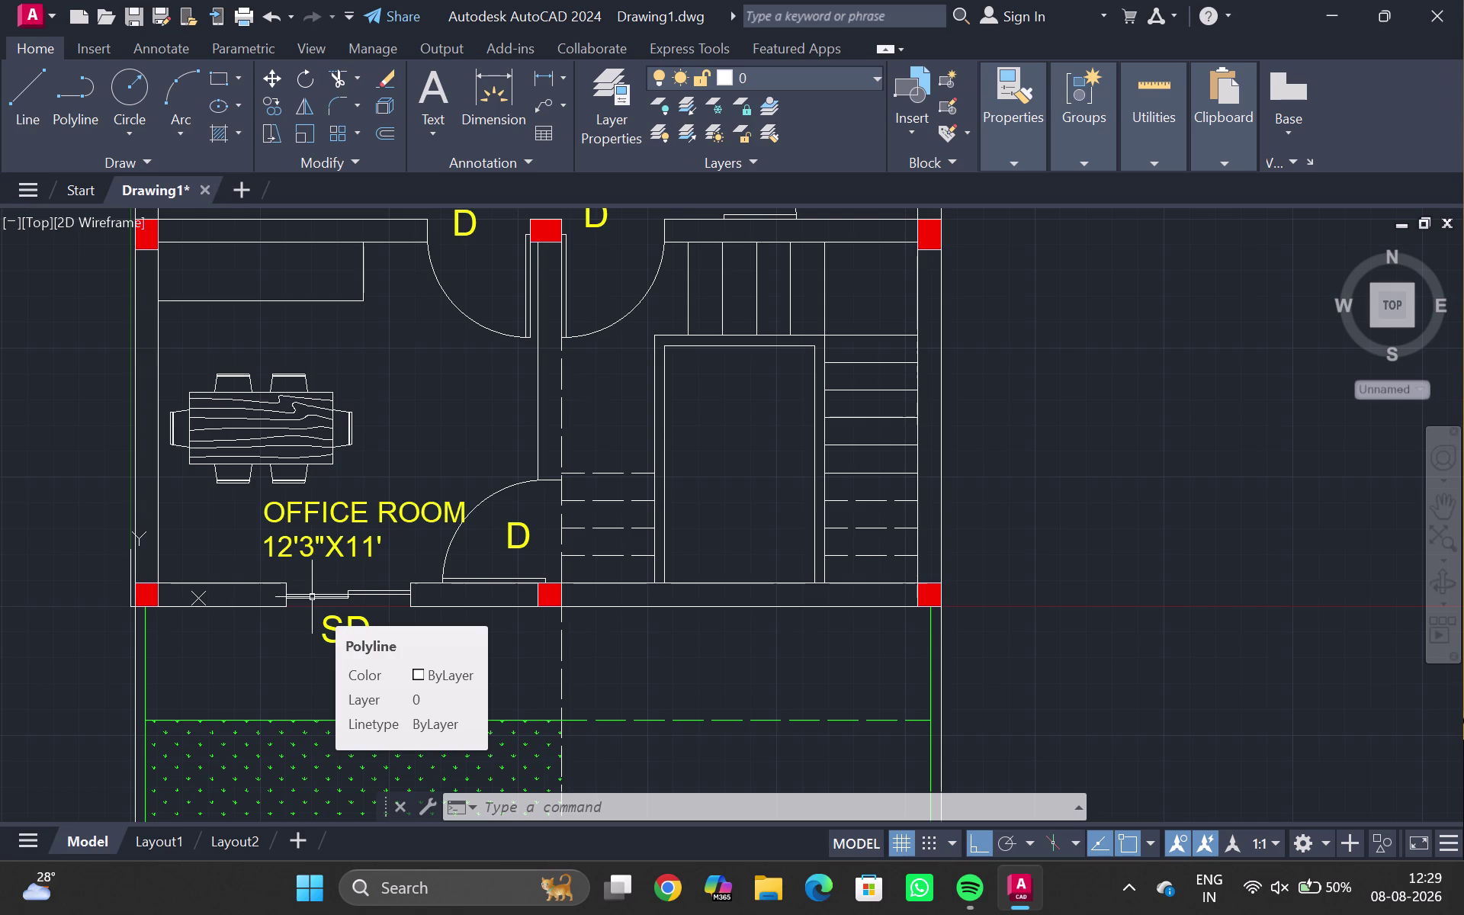
text(DLI)
key(Return)
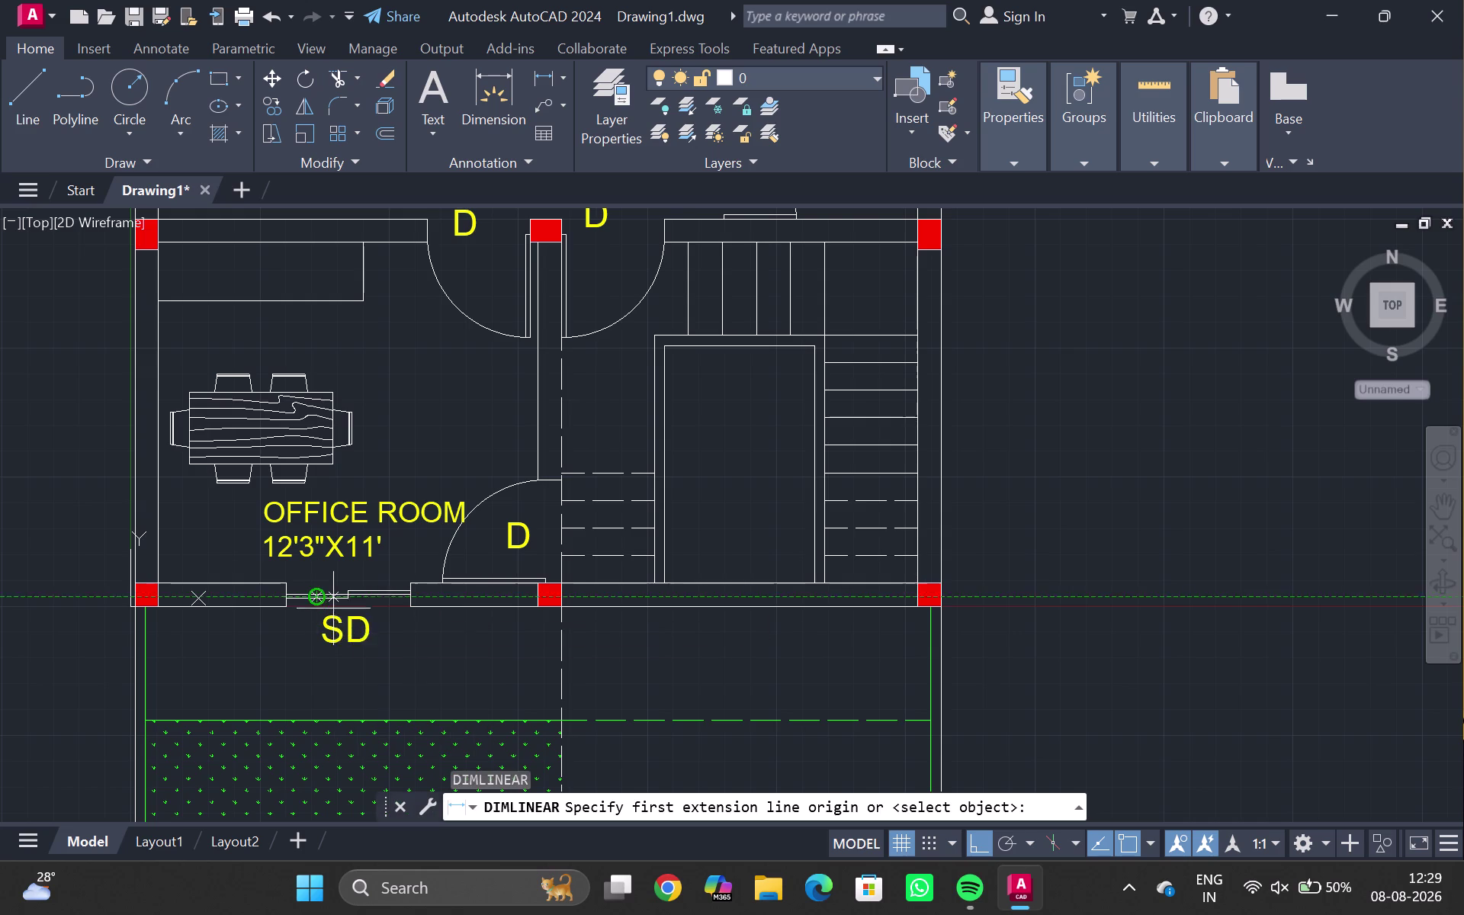
scroll(up, 3)
click(290, 620)
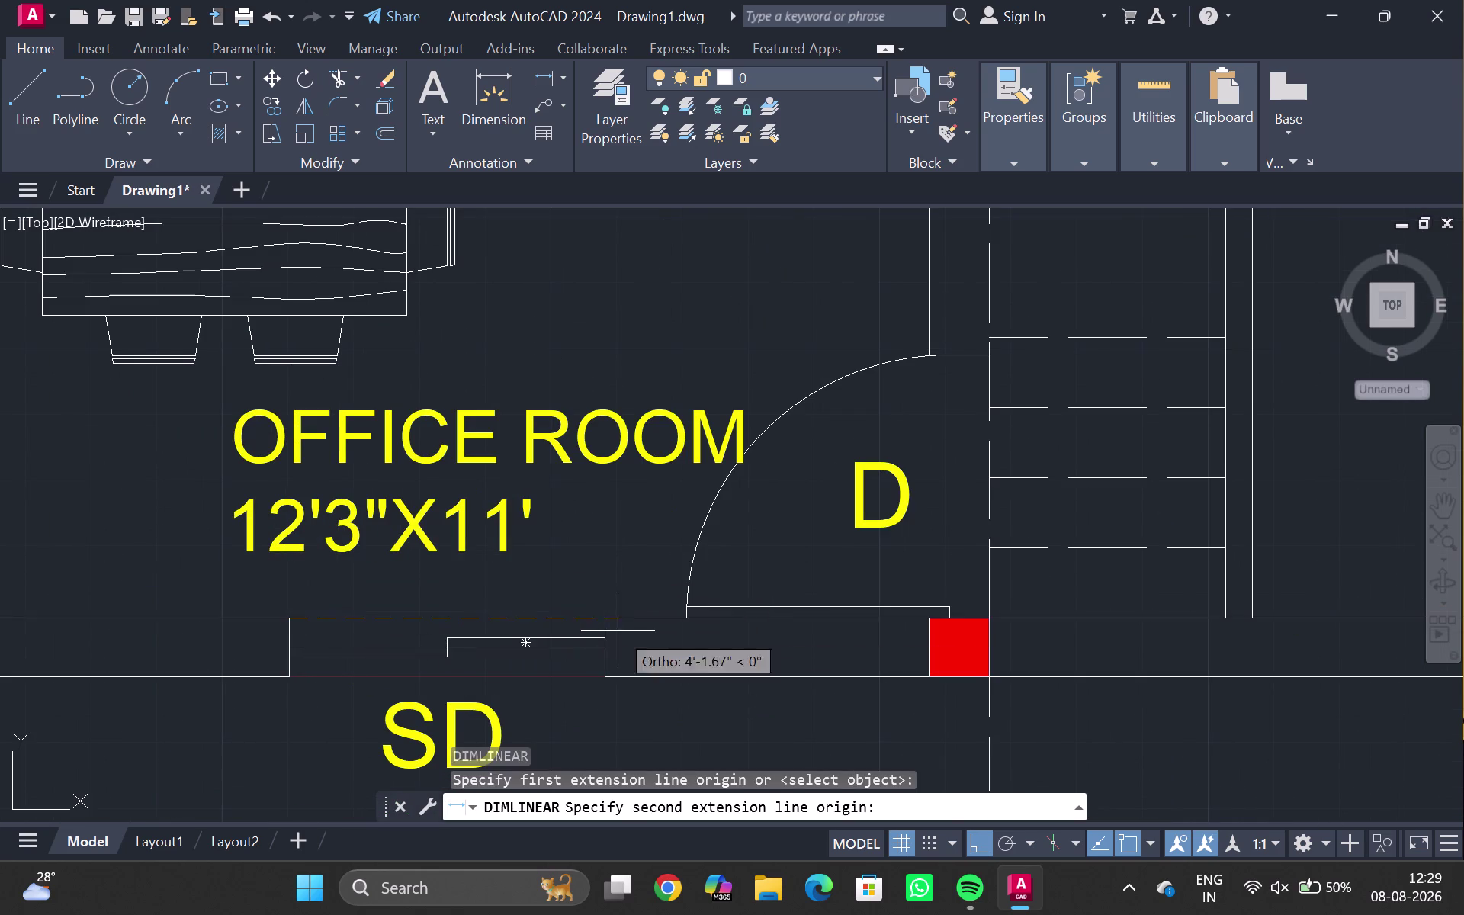
click(604, 614)
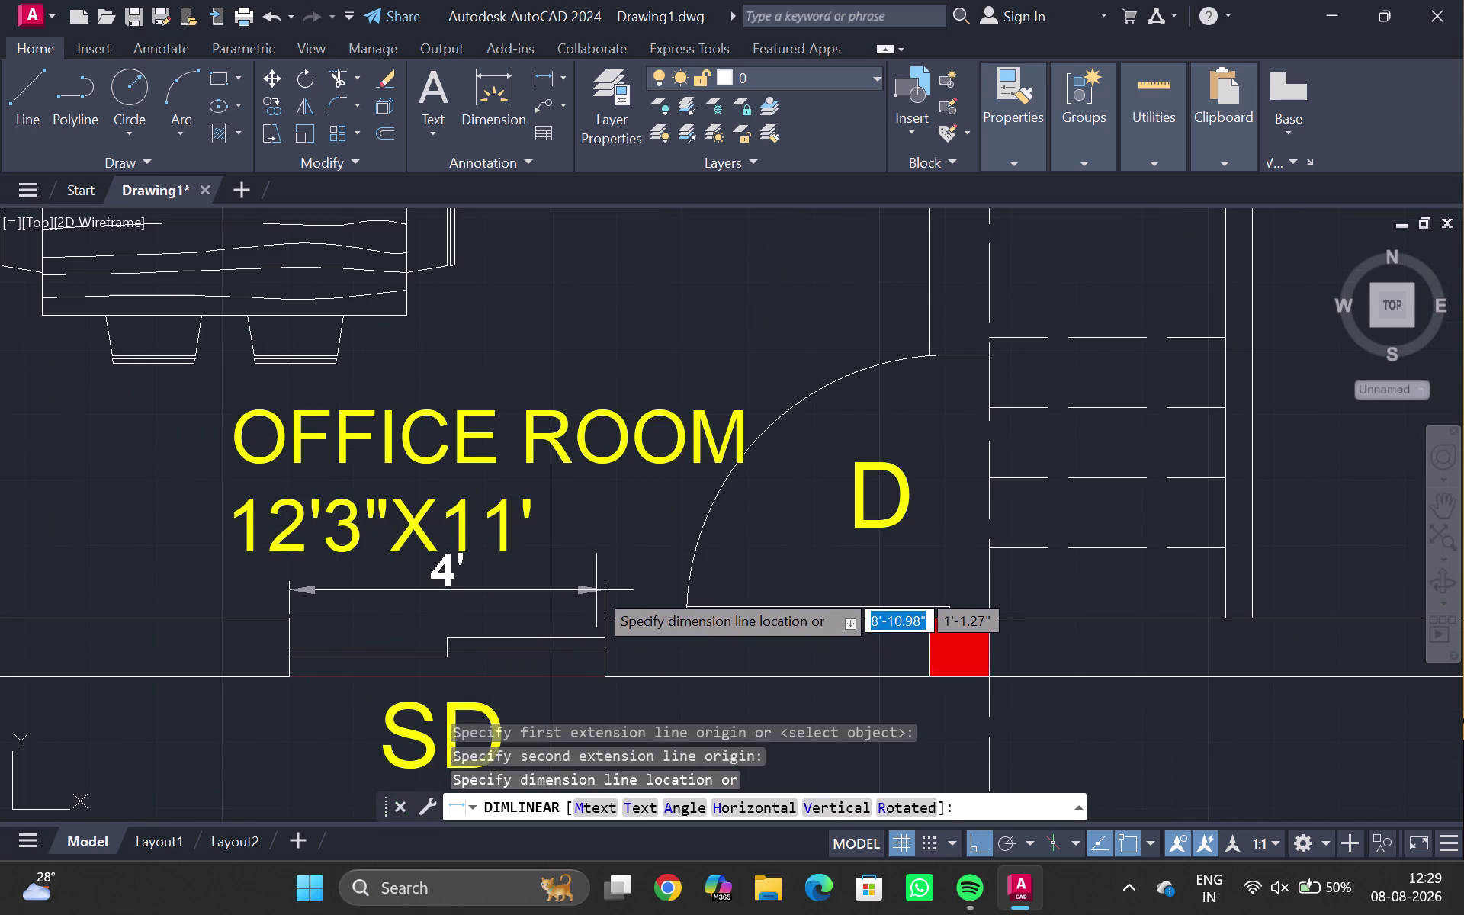
key(Escape)
Pan back and centre the view on the elevation outline.
scroll(down, 3)
middle_drag(567, 658, 580, 191)
scroll(down, 3)
middle_drag(599, 665, 576, 331)
scroll(down, 3)
middle_drag(598, 548, 598, 455)
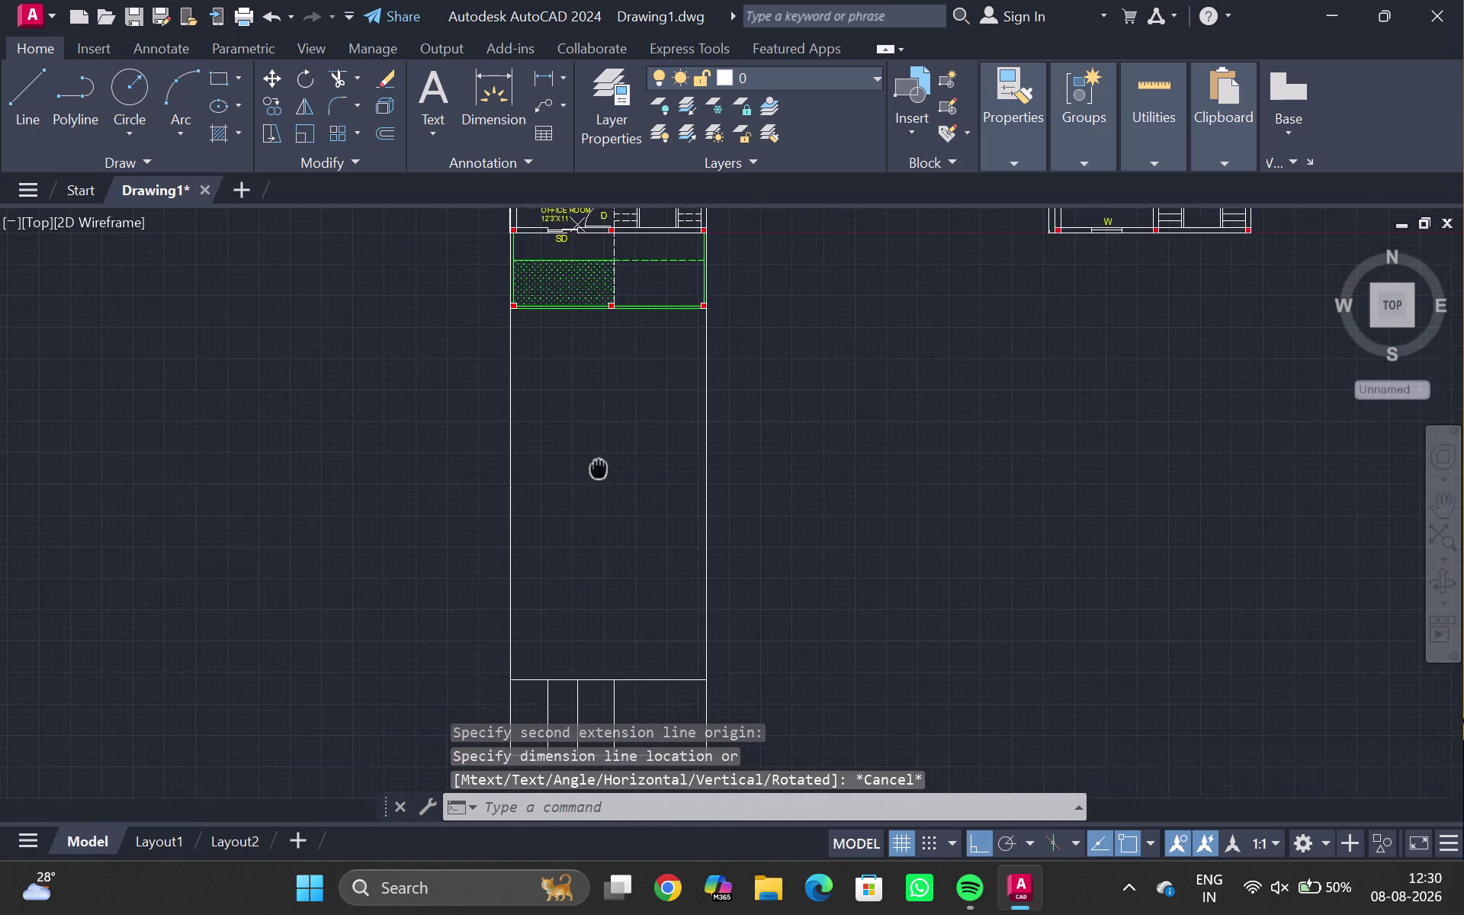
middle_drag(598, 455, 594, 247)
scroll(up, 3)
middle_drag(598, 479, 599, 597)
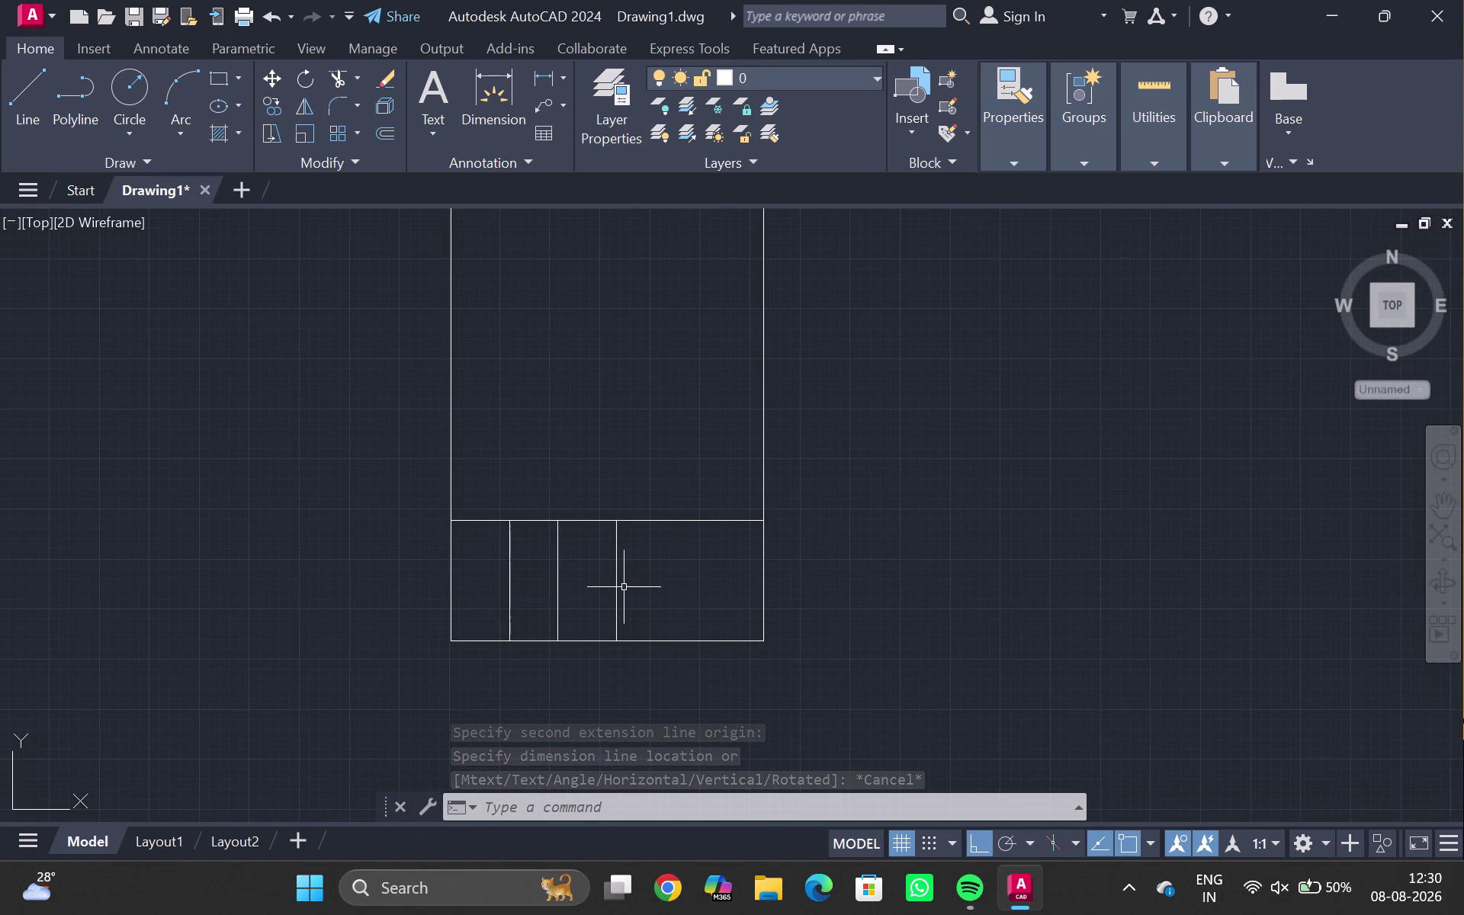
key(ctrl+3)
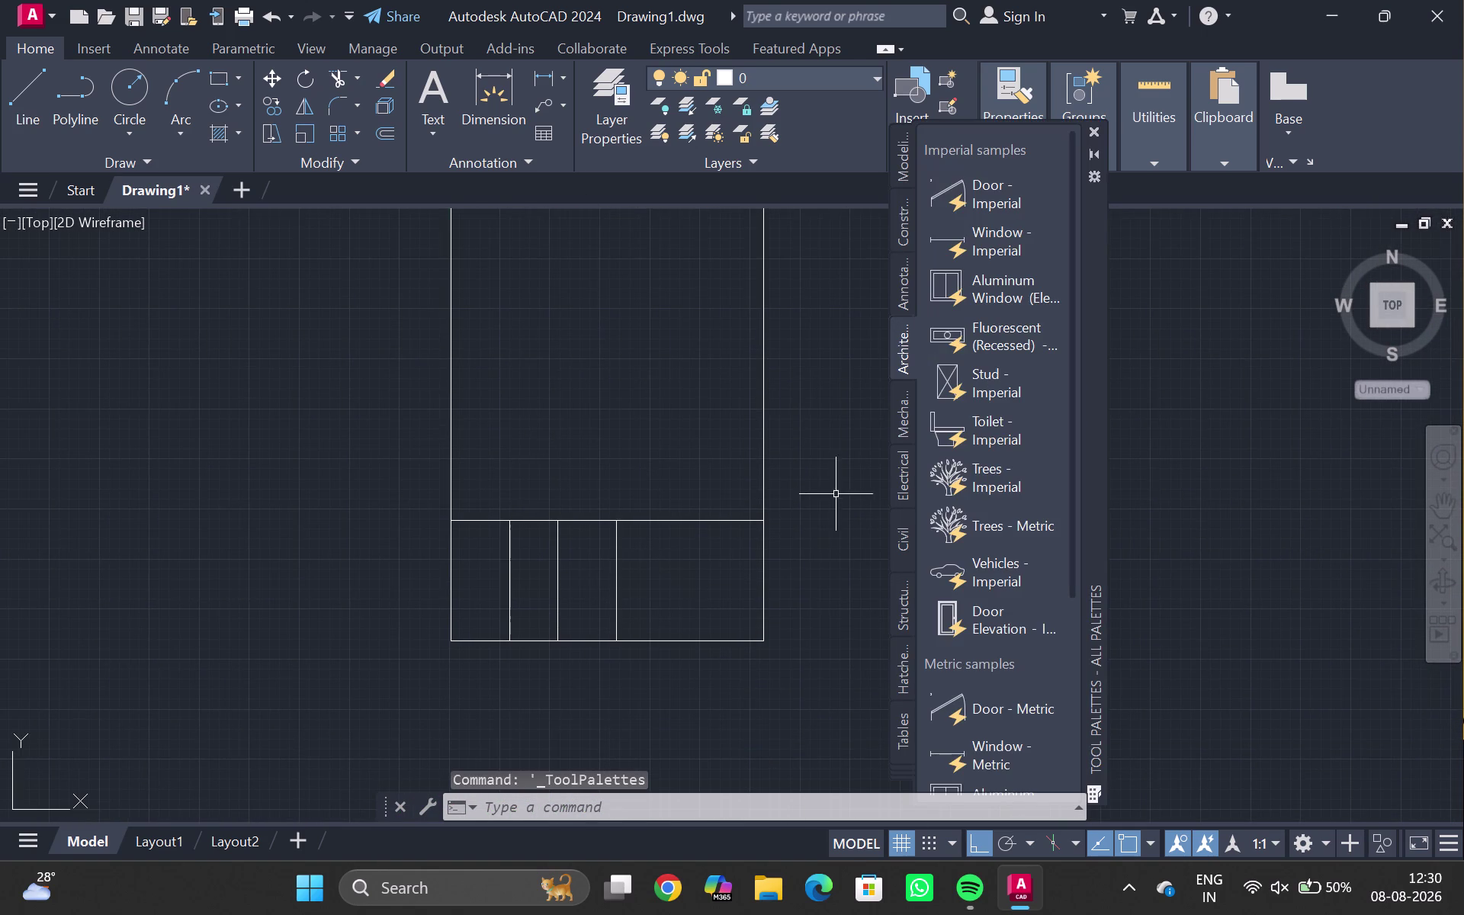
scroll(down, 3)
scroll(down, 3)
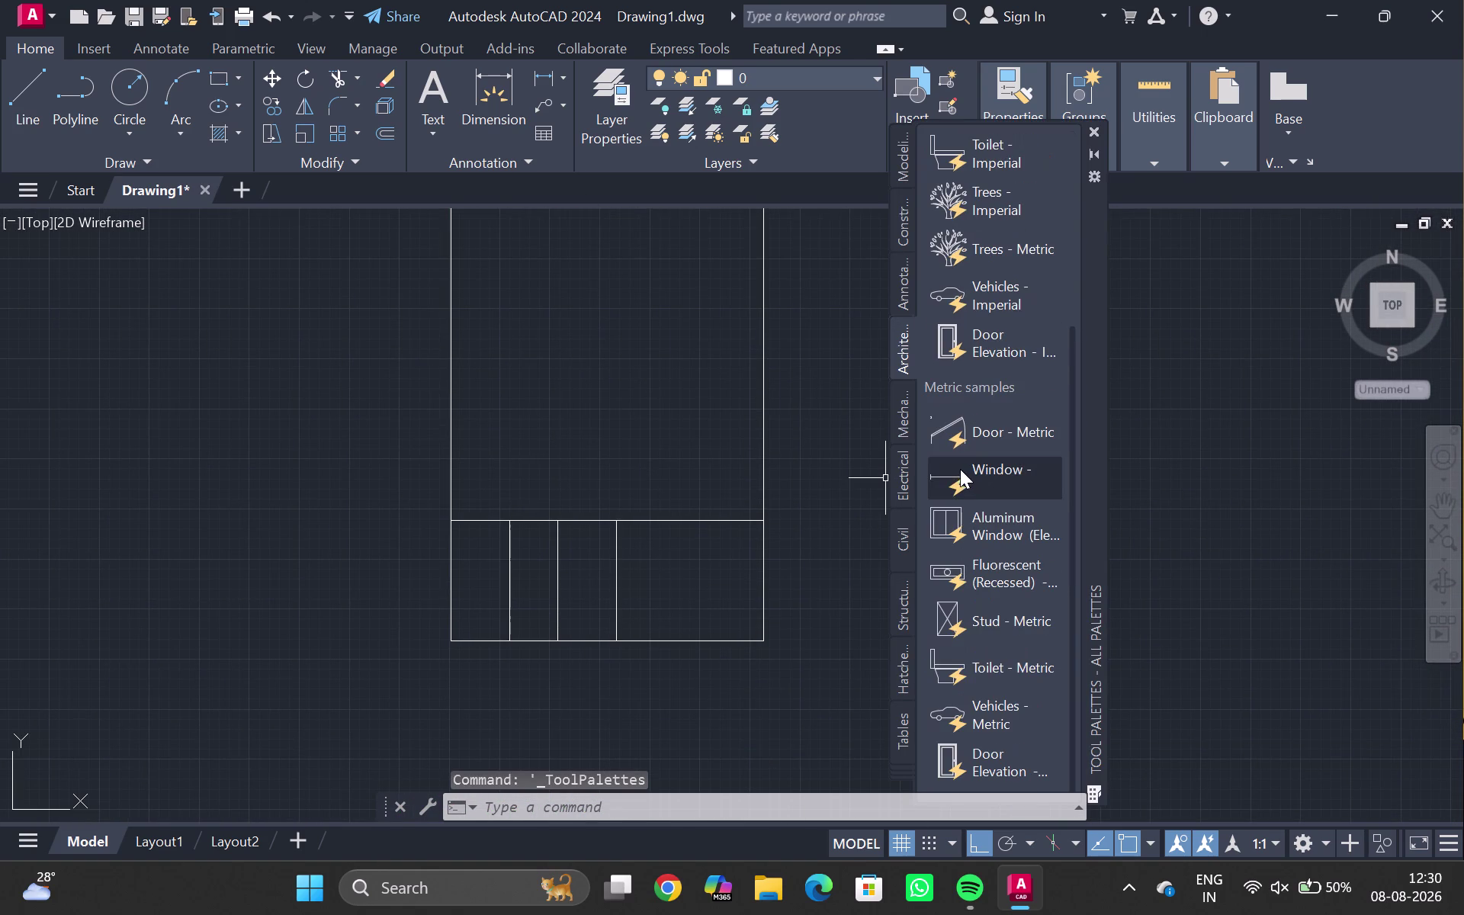
scroll(up, 3)
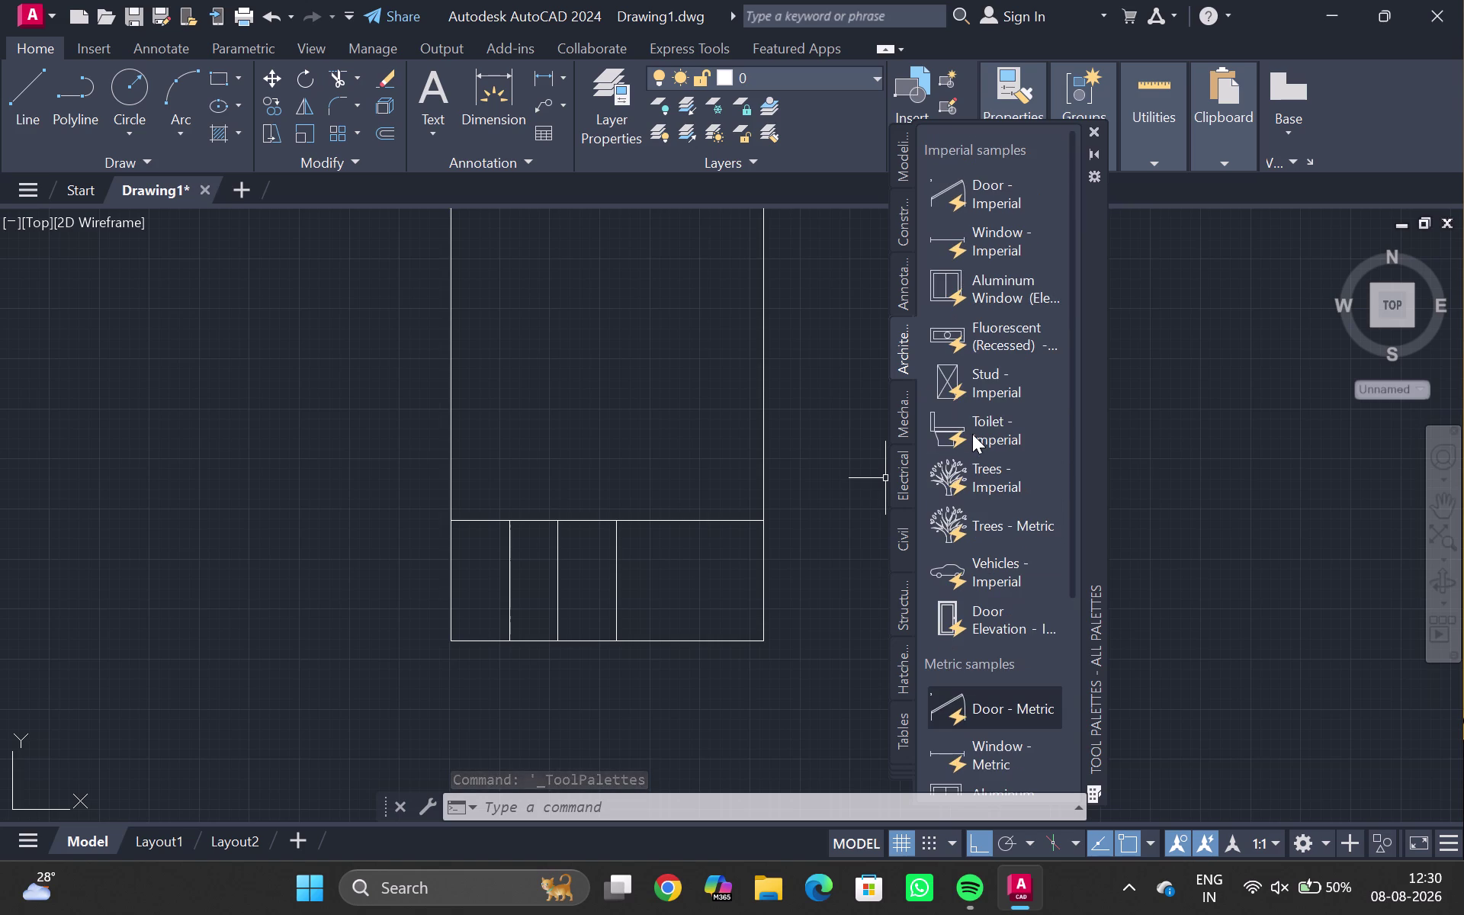
scroll(up, 3)
scroll(down, 3)
key(Escape)
key(Escape)
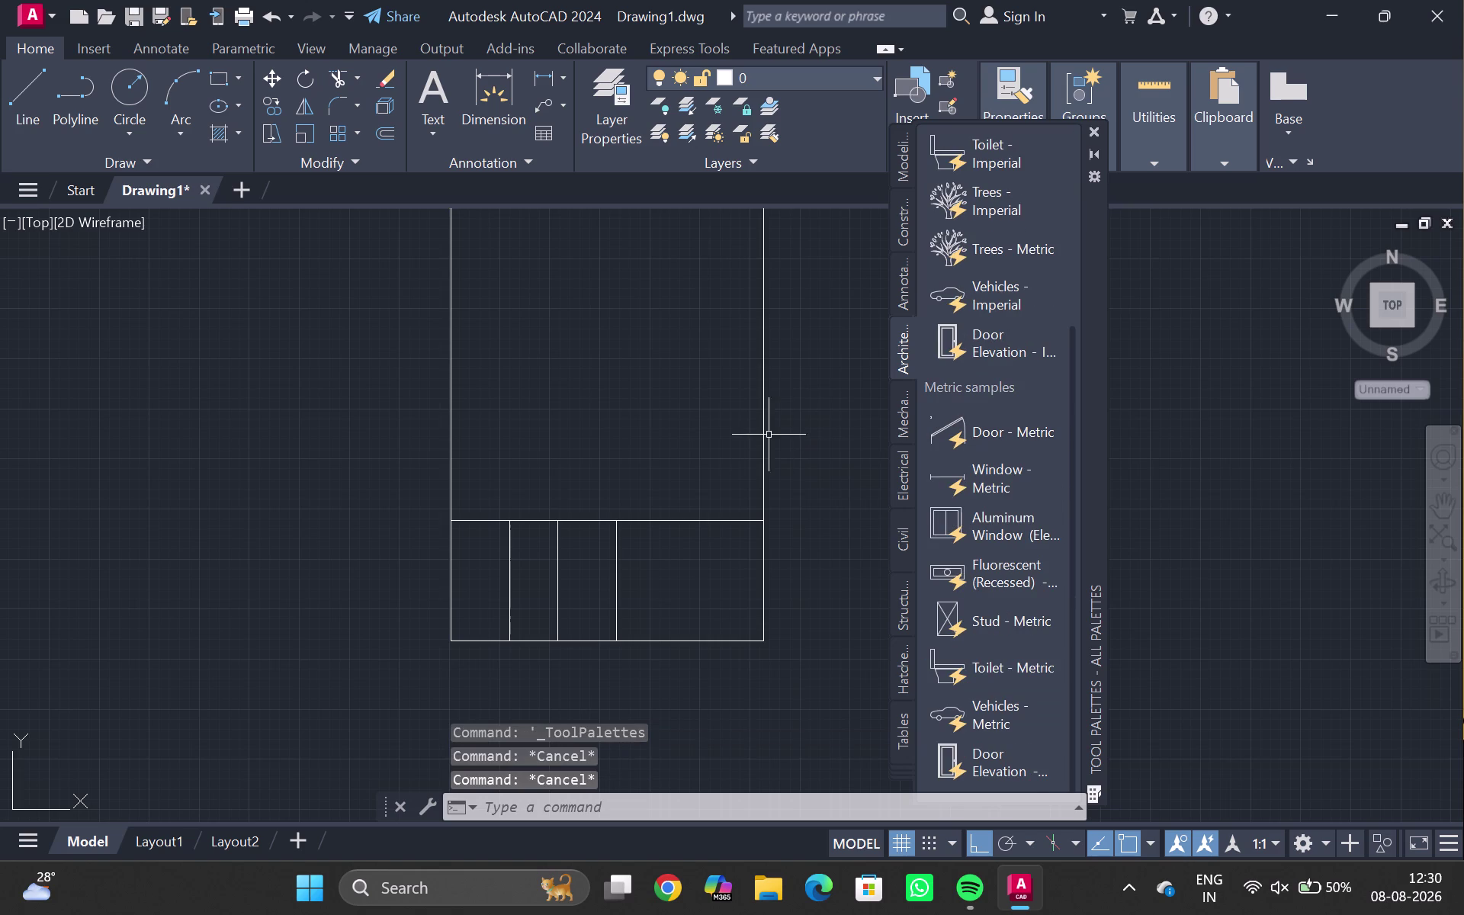
click(1094, 131)
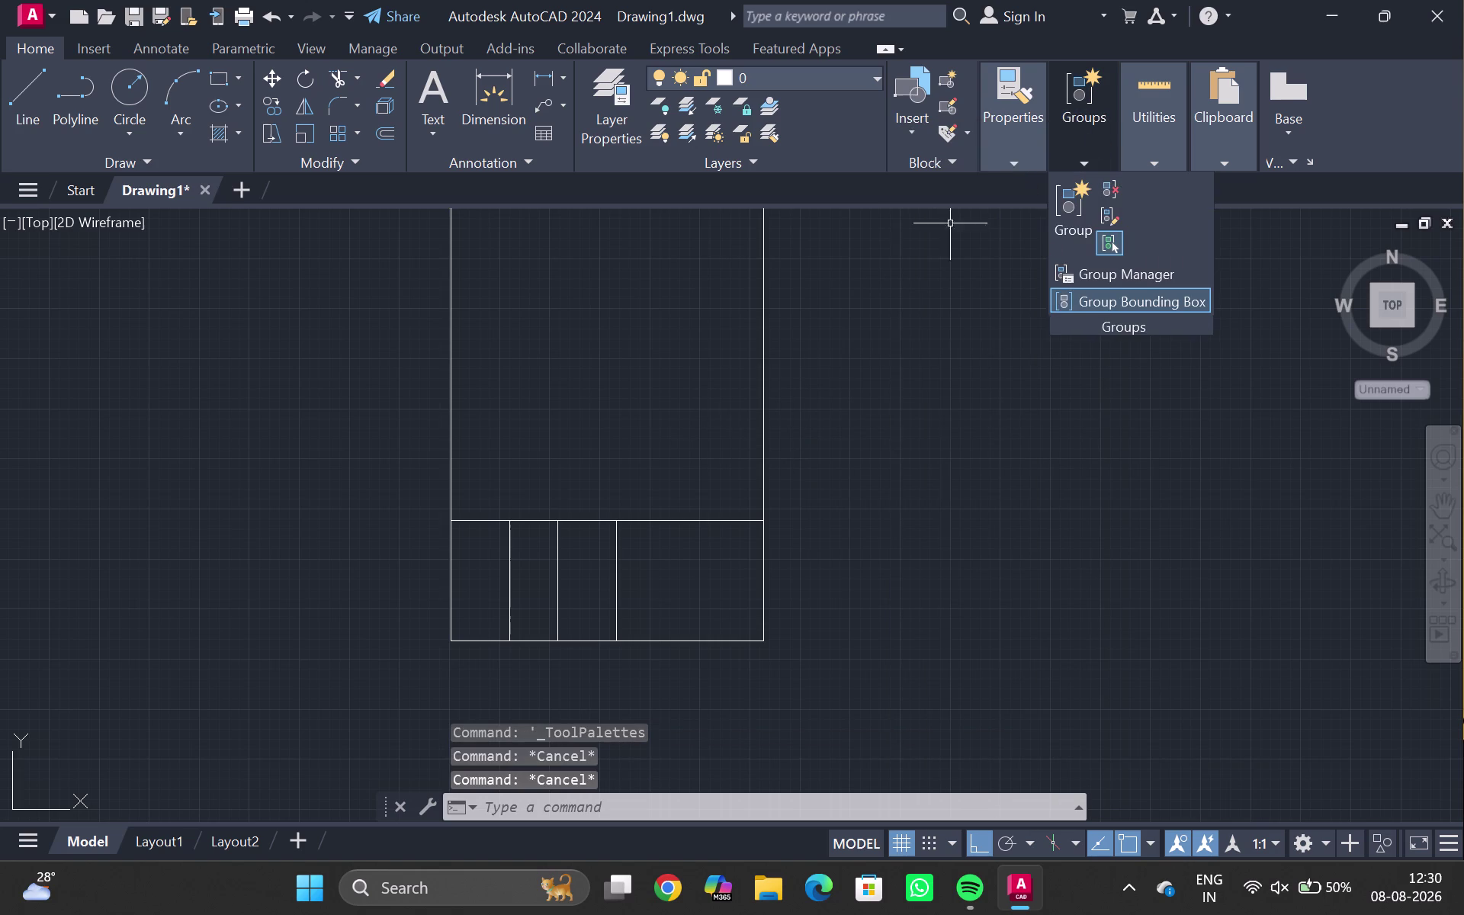
middle_drag(672, 355, 654, 468)
scroll(down, 3)
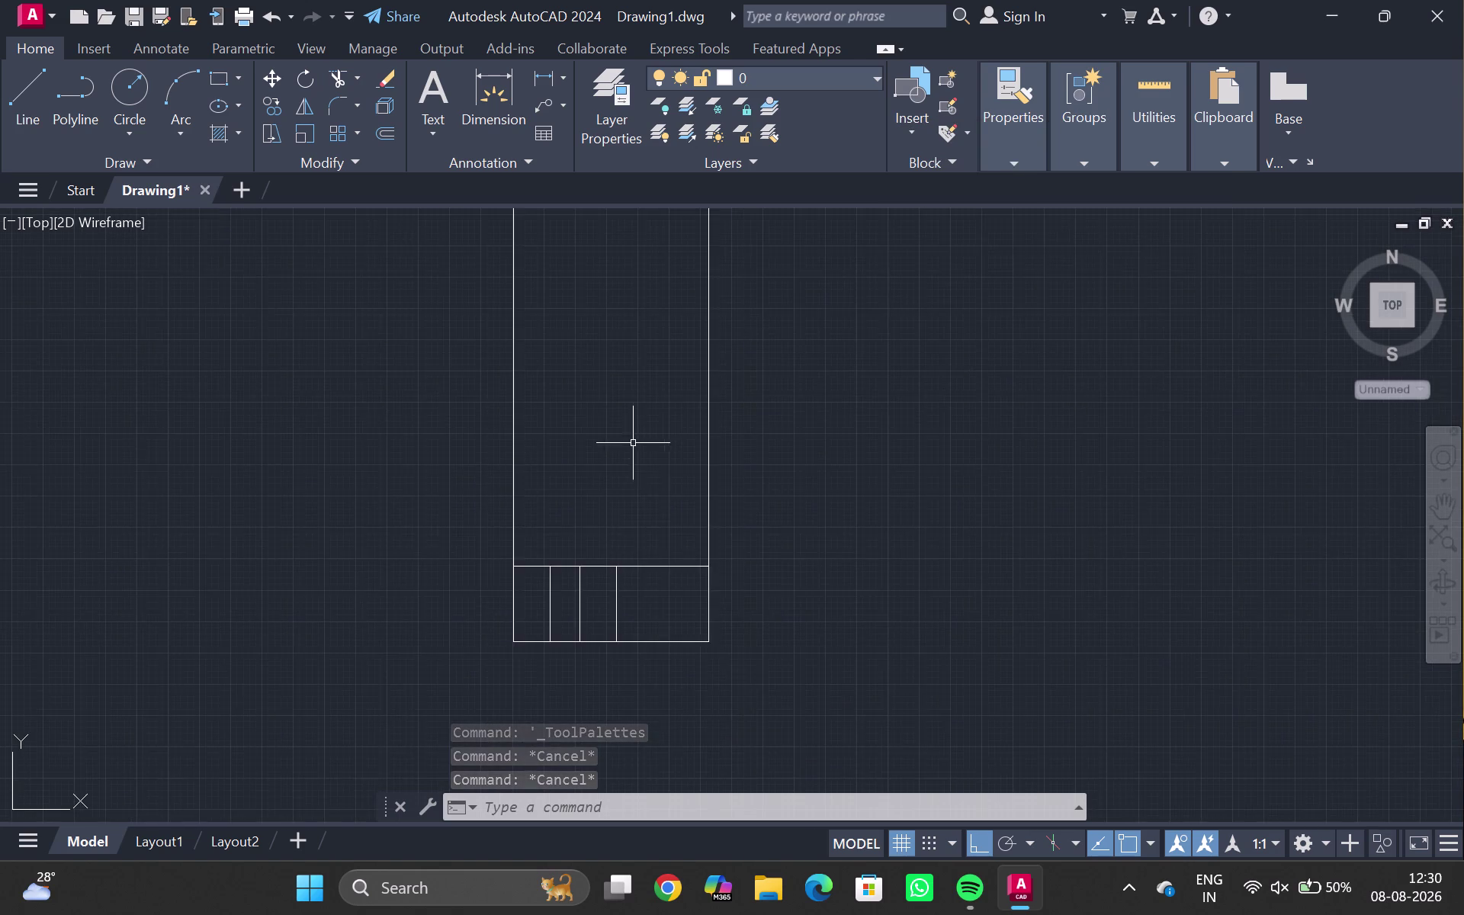
scroll(down, 3)
middle_drag(622, 428, 573, 512)
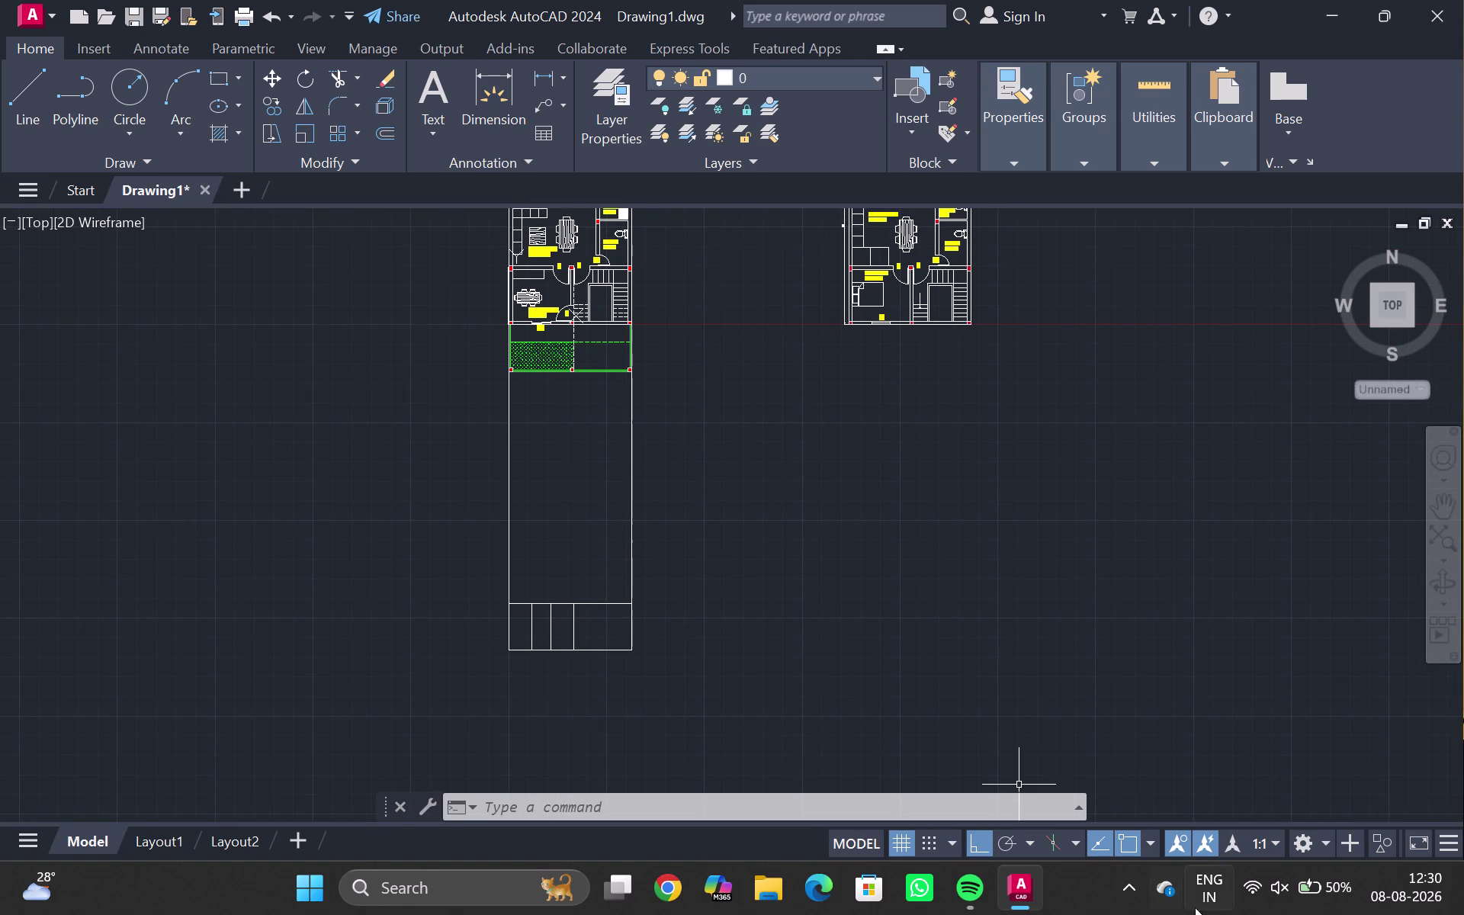
click(1115, 892)
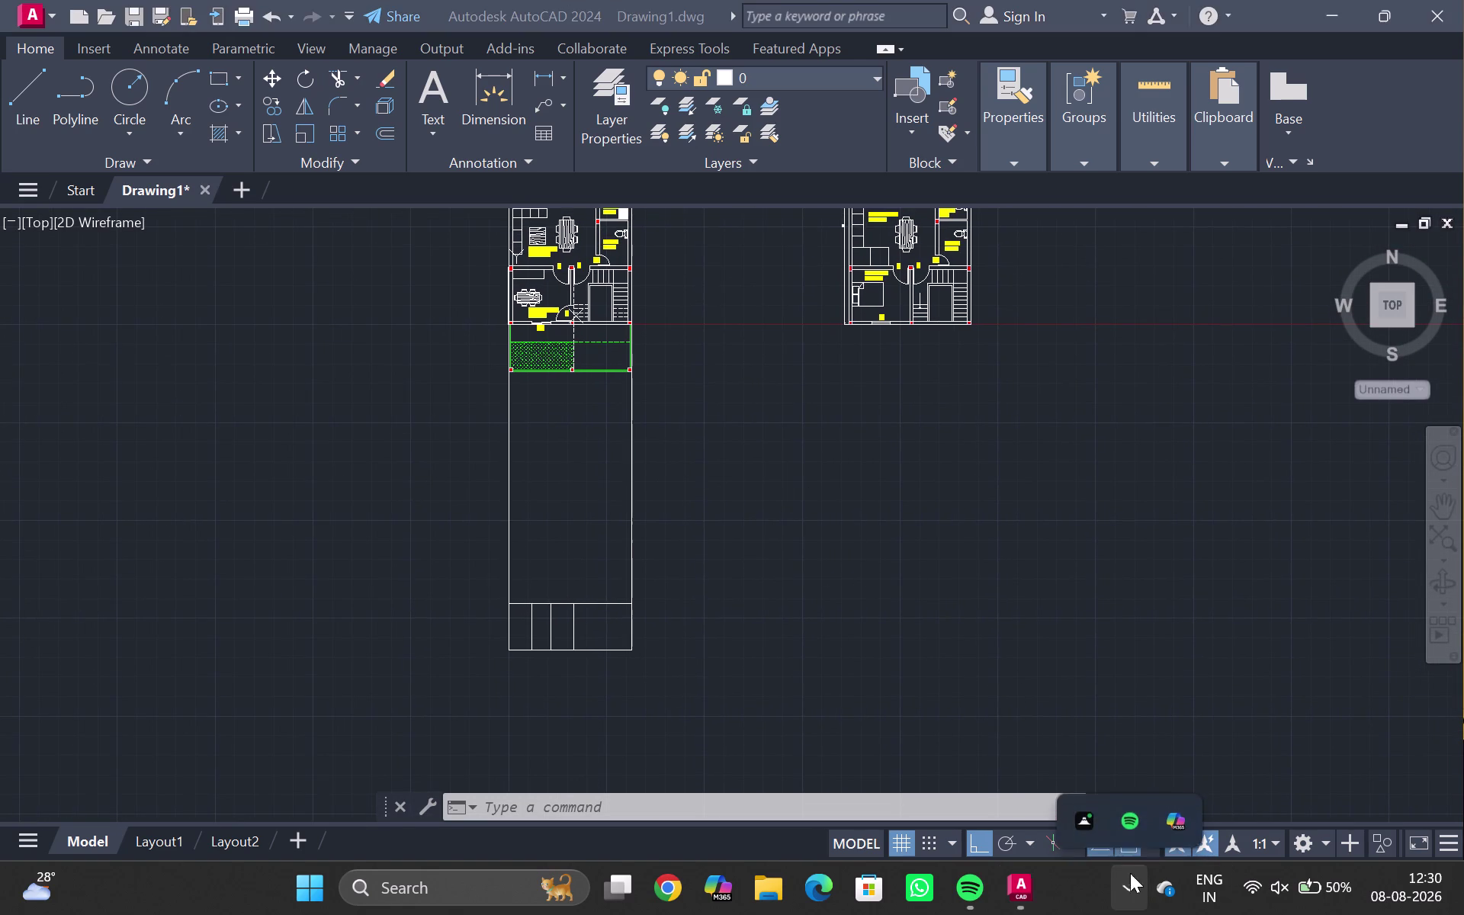